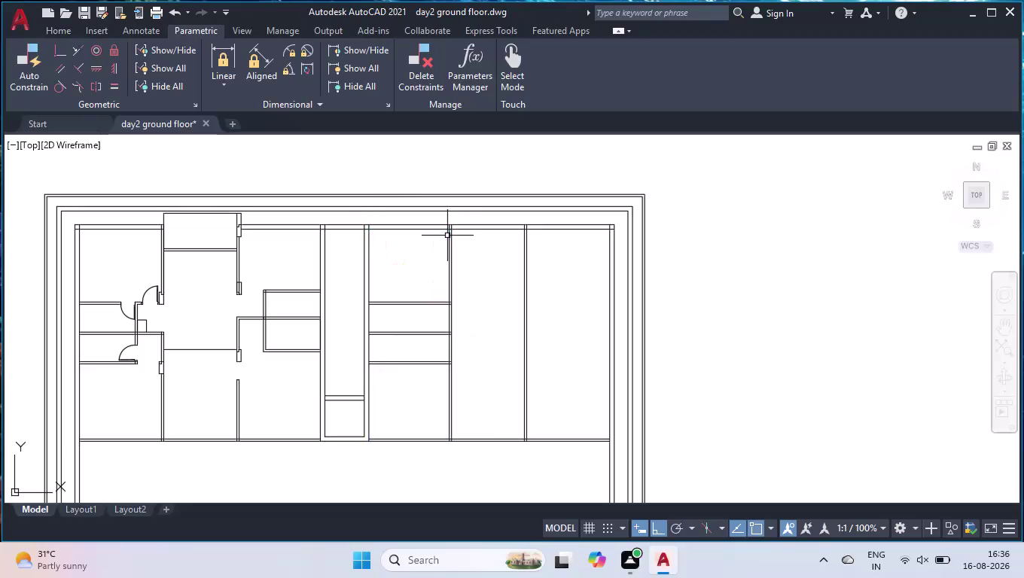
Measure the upper right block's width with a temporary DLI dimension, then delete it.
text(dli)
key(Return)
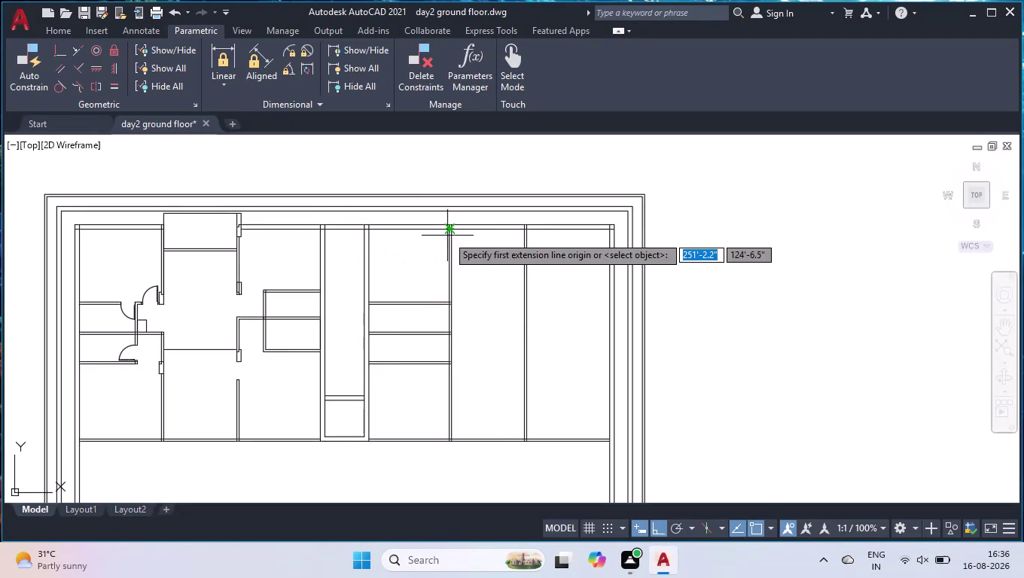
click(368, 228)
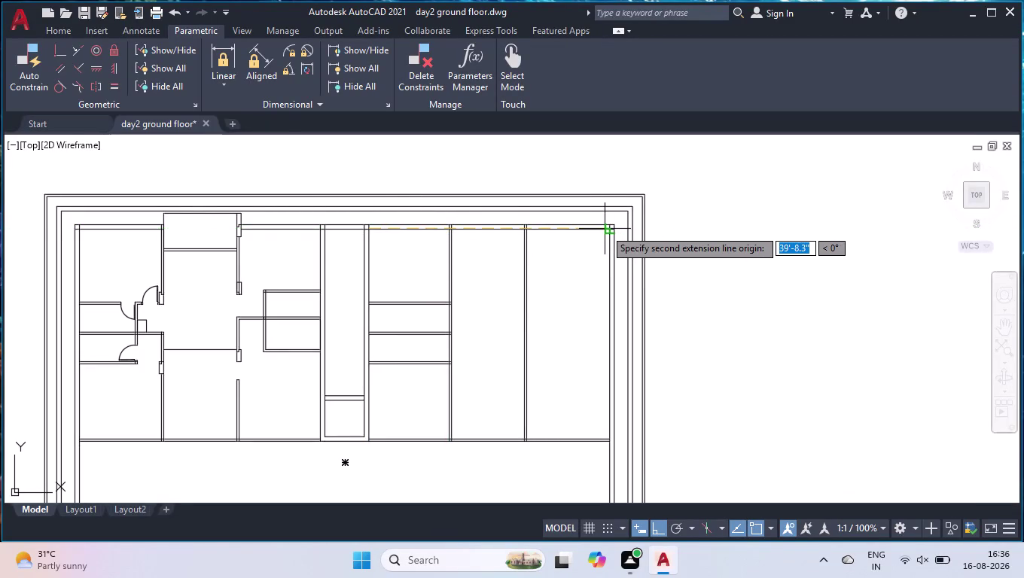
click(609, 230)
click(601, 246)
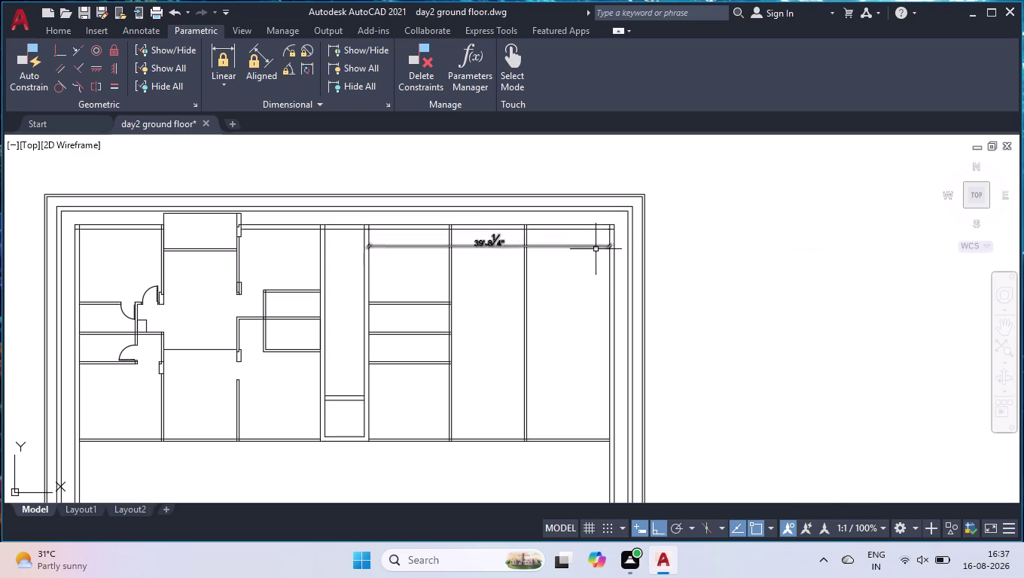
click(489, 244)
key(Delete)
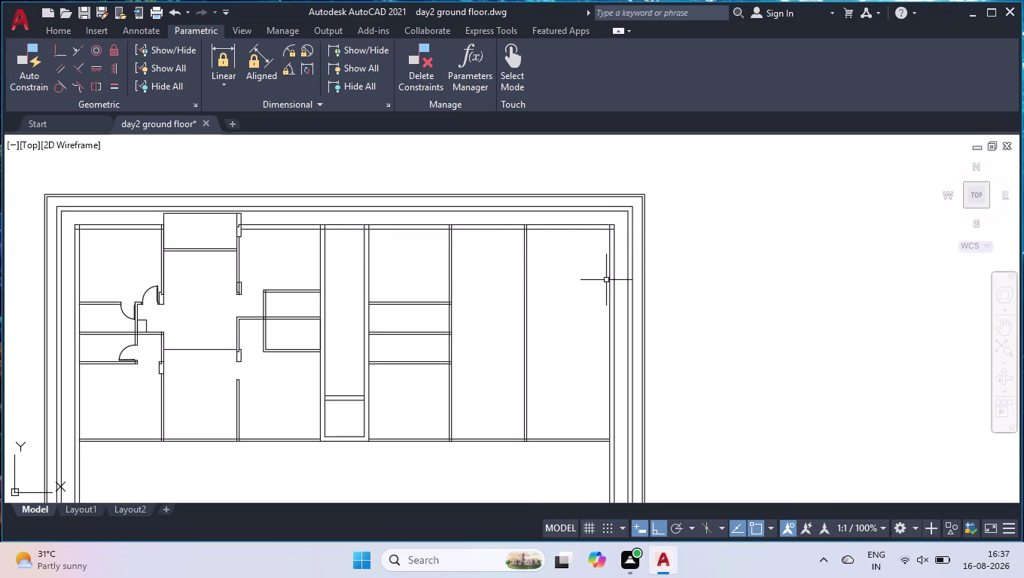
Window-select and erase the right block's old interior walls.
click(562, 276)
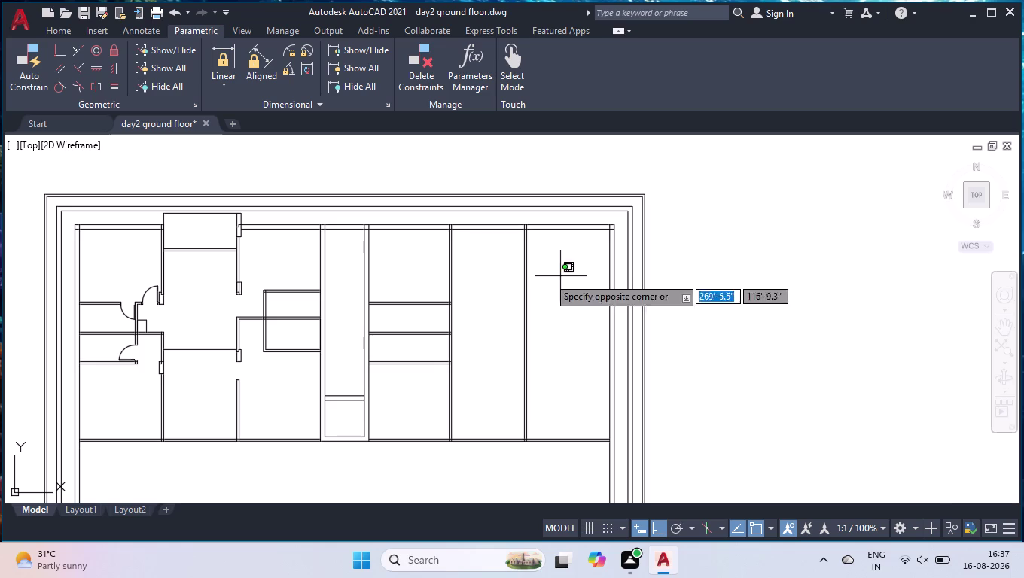
click(424, 283)
key(Delete)
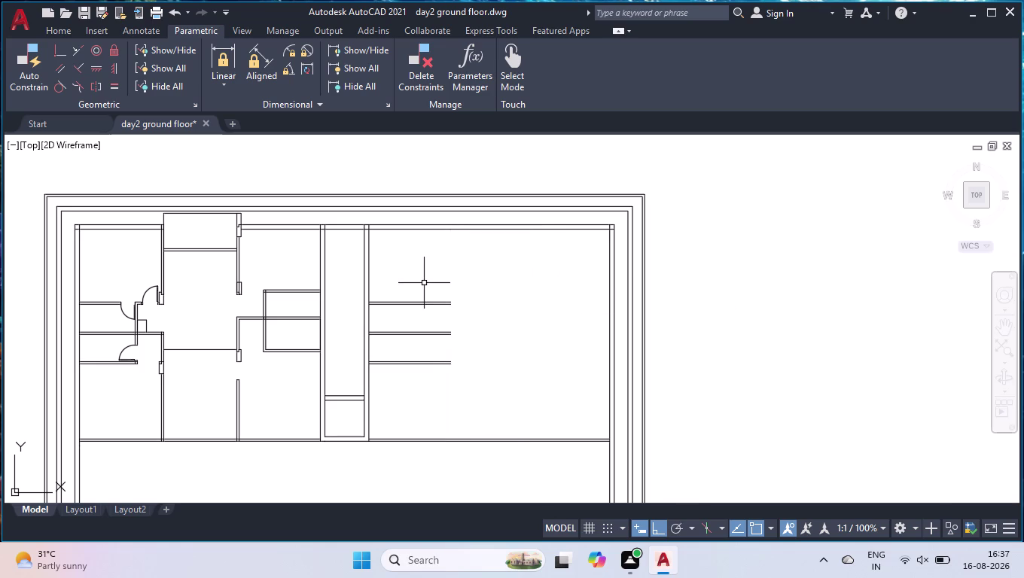
Offset the inner right wall 13'-7.5" inward, then offset that line 4.5" for wall thickness.
text(off)
key(Return)
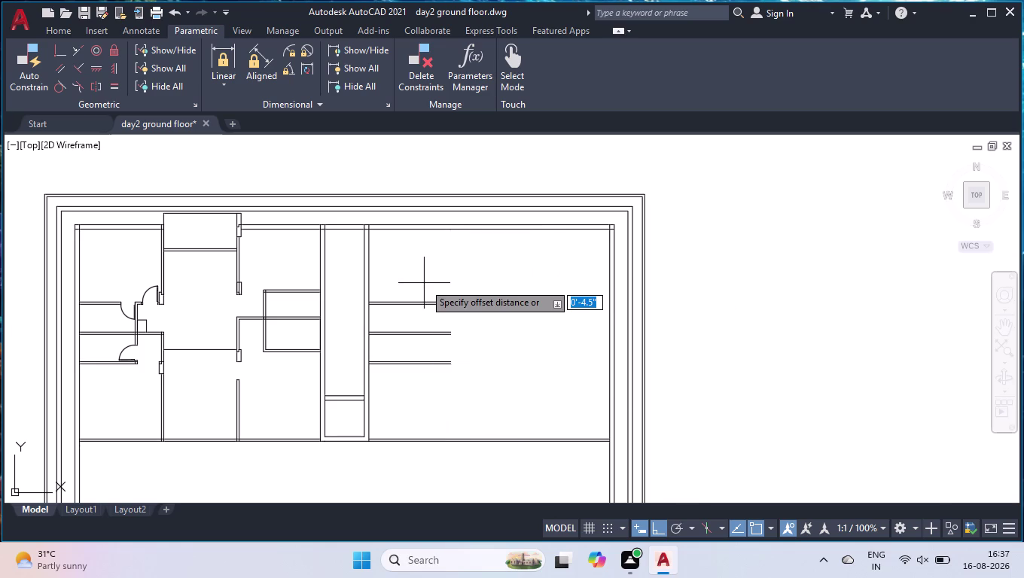
text(13)
key(apostrophe)
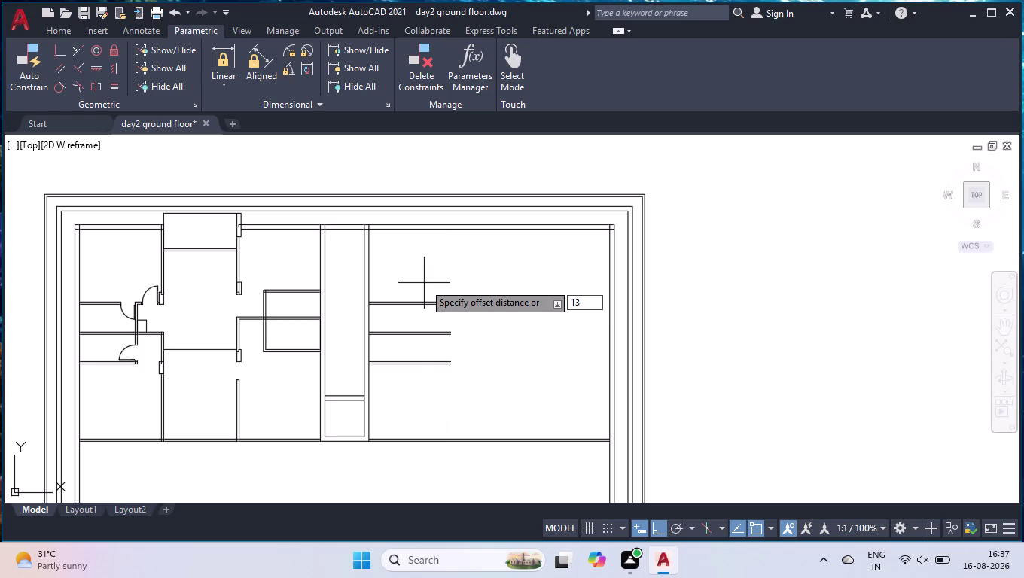
text(7.5)
text(")
key(Return)
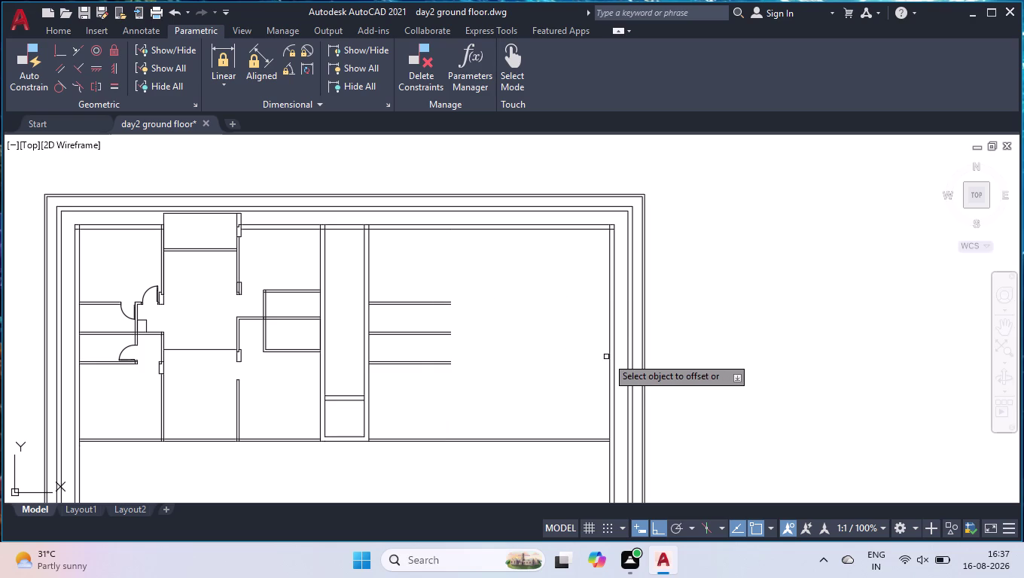
click(609, 357)
click(536, 352)
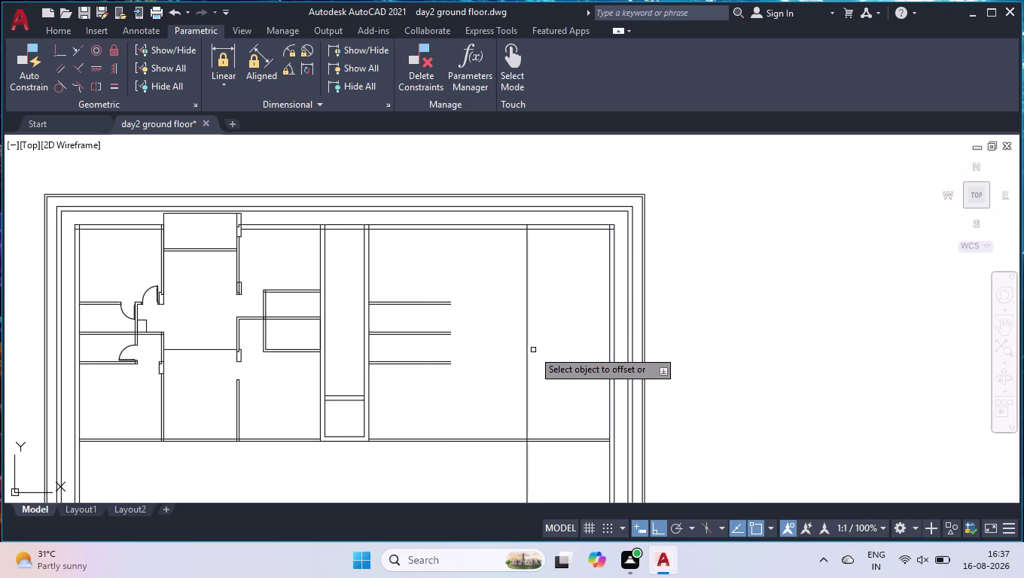
click(528, 345)
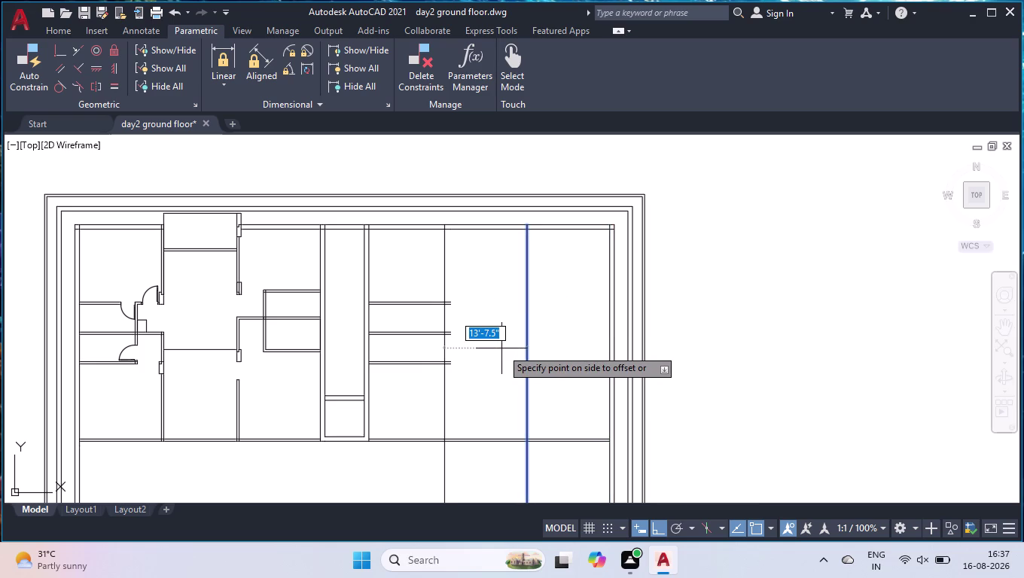
text(4.5")
key(Return)
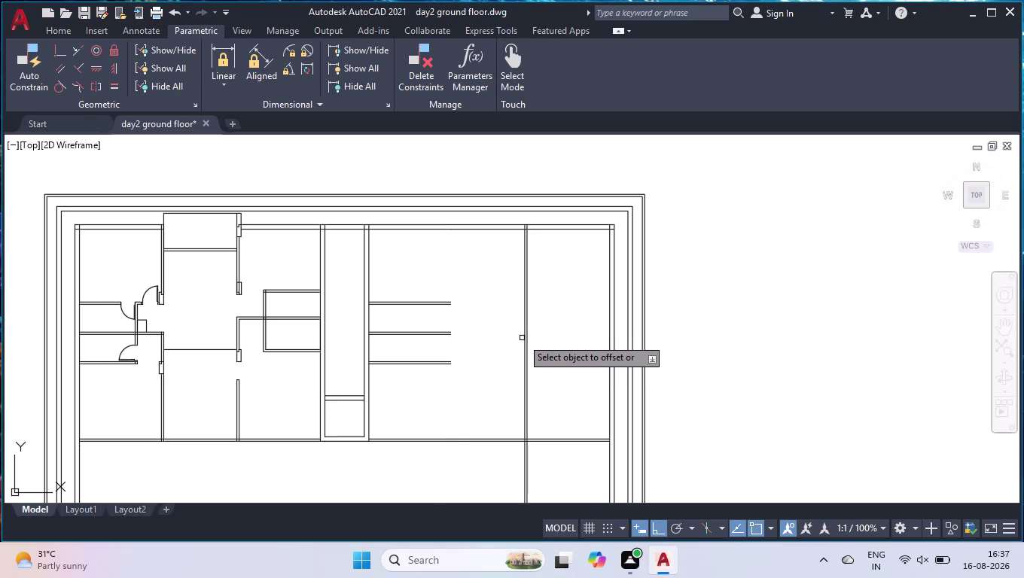
Offset the new wall line a further 12' to the left.
scroll(up, 3)
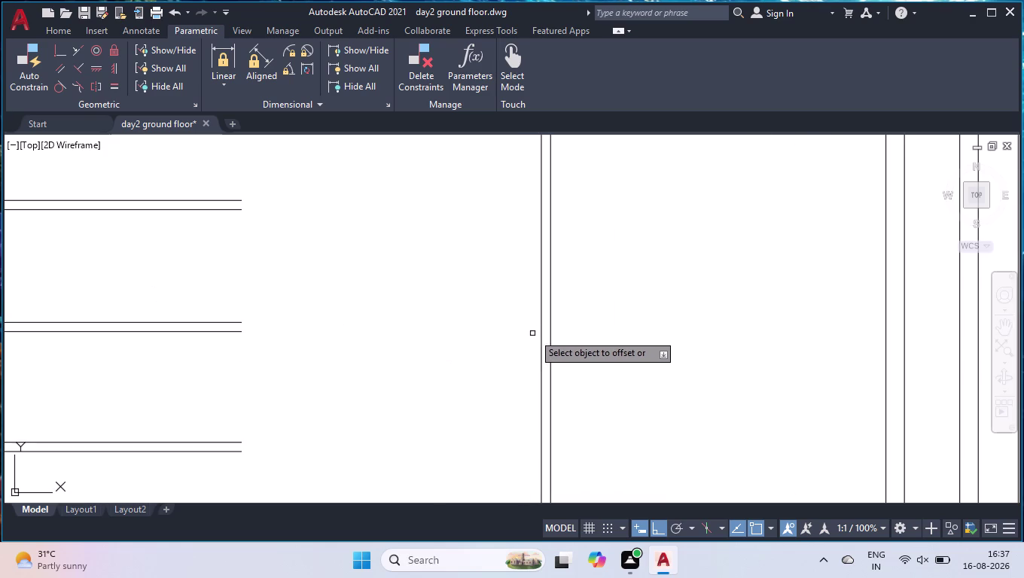
click(540, 331)
text(12)
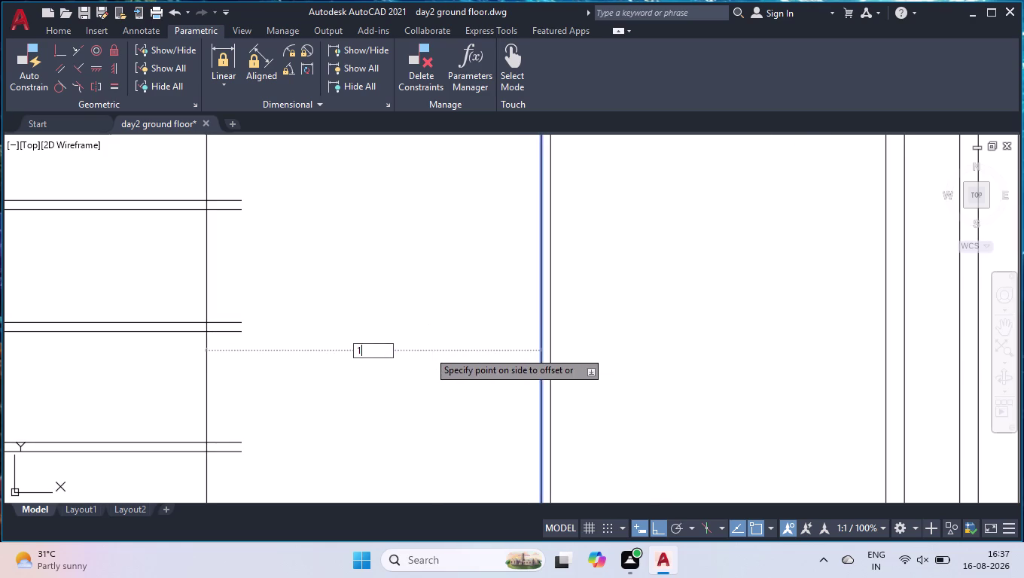
text(')
key(Return)
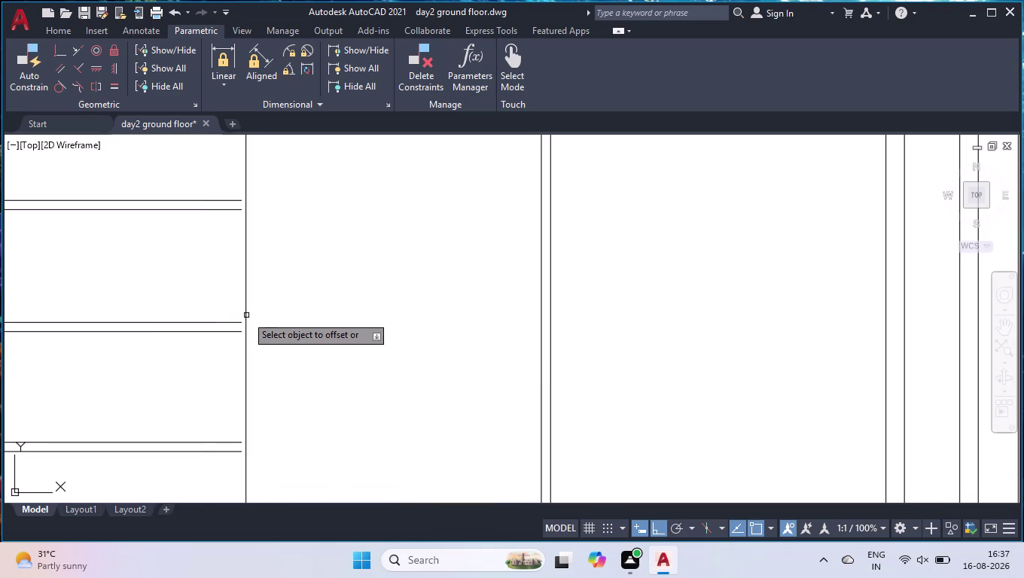
scroll(up, 3)
key(space)
scroll(up, 3)
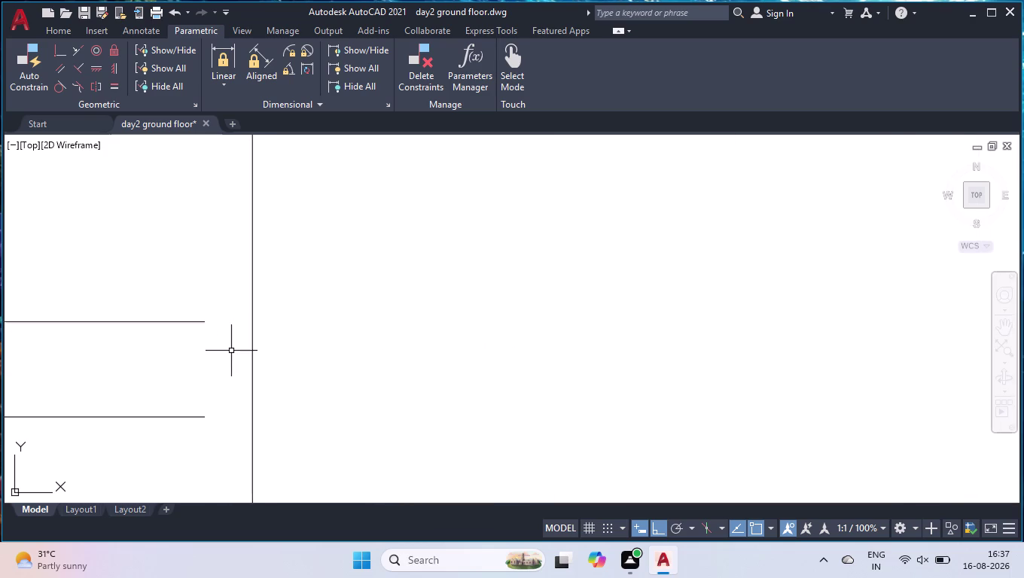
scroll(up, 3)
Check the gap between the new and existing wall lines with DLI.
text(dli)
key(Return)
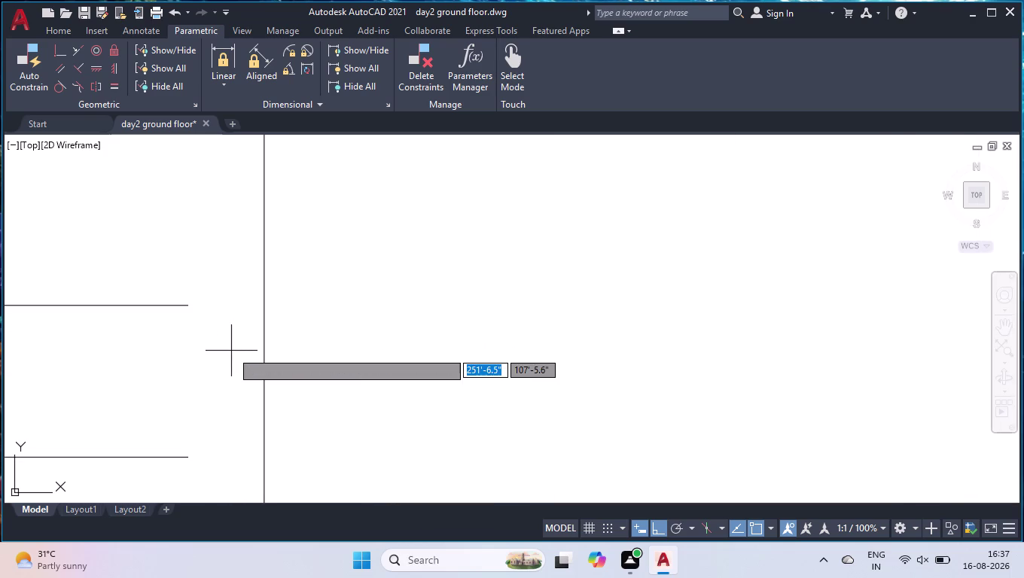
click(186, 305)
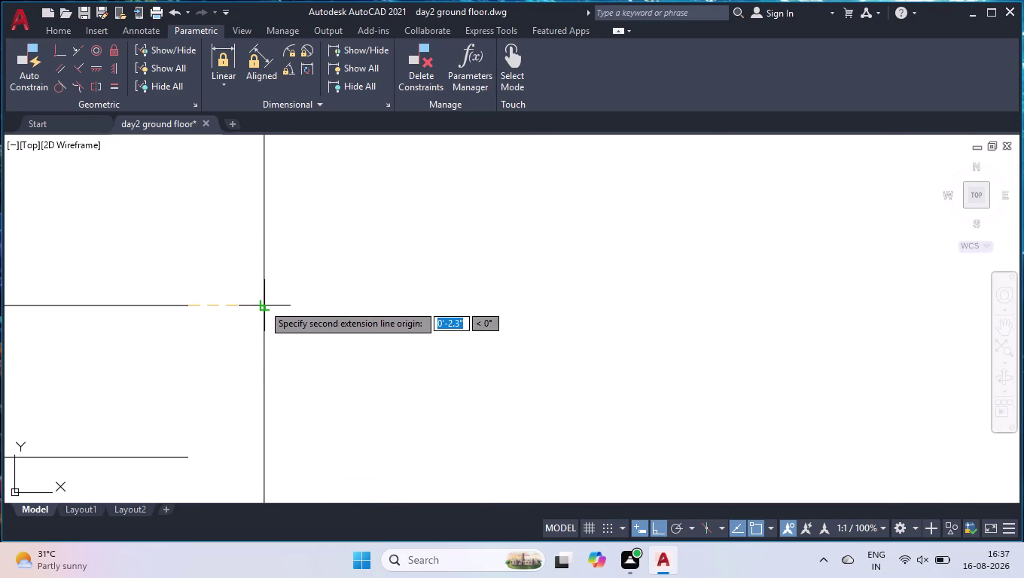
click(265, 305)
scroll(down, 3)
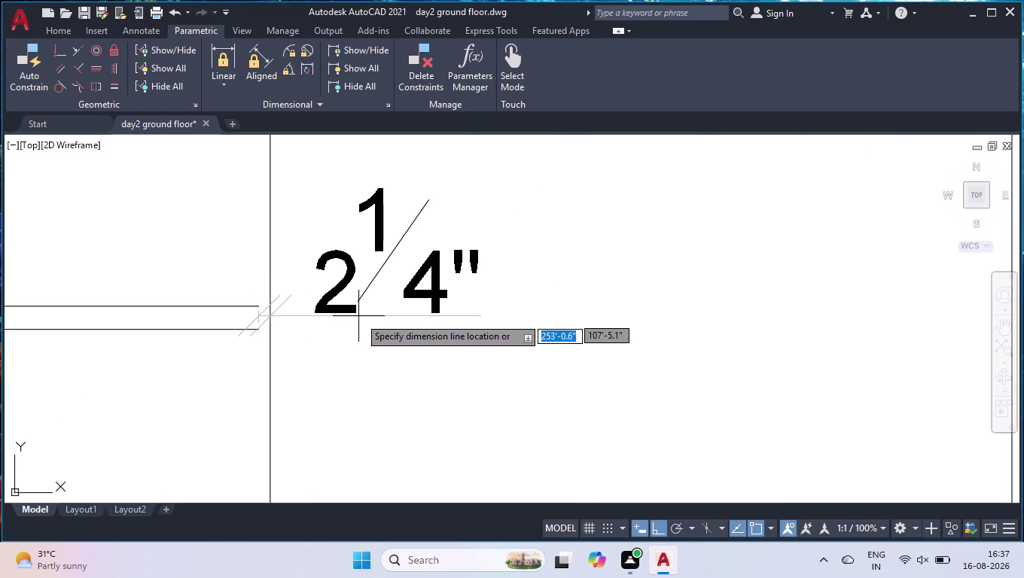
key(space)
scroll(down, 3)
scroll(down, 3)
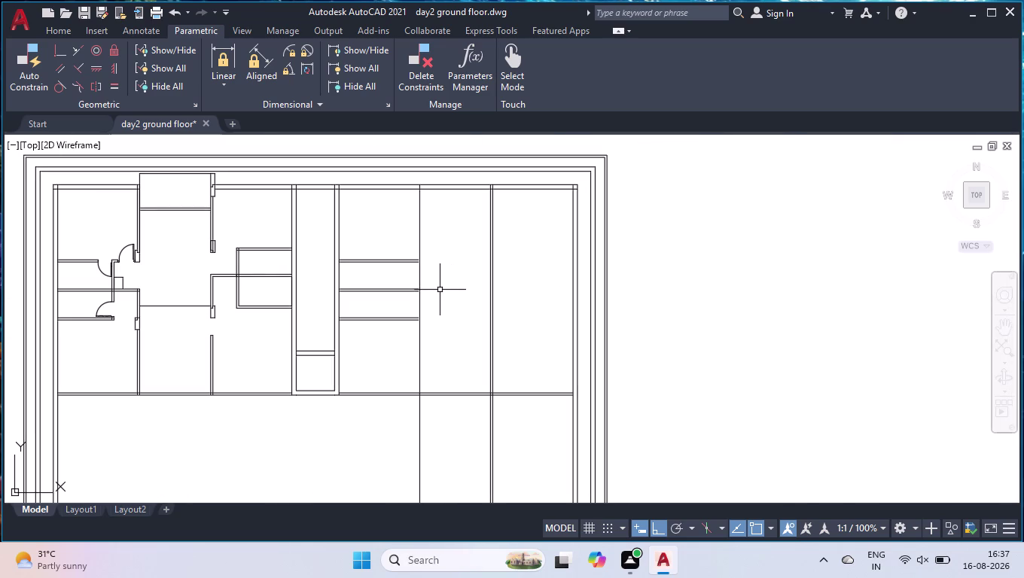
Offset a wall line by 4.5" to give the new wall its thickness.
scroll(up, 3)
text(of)
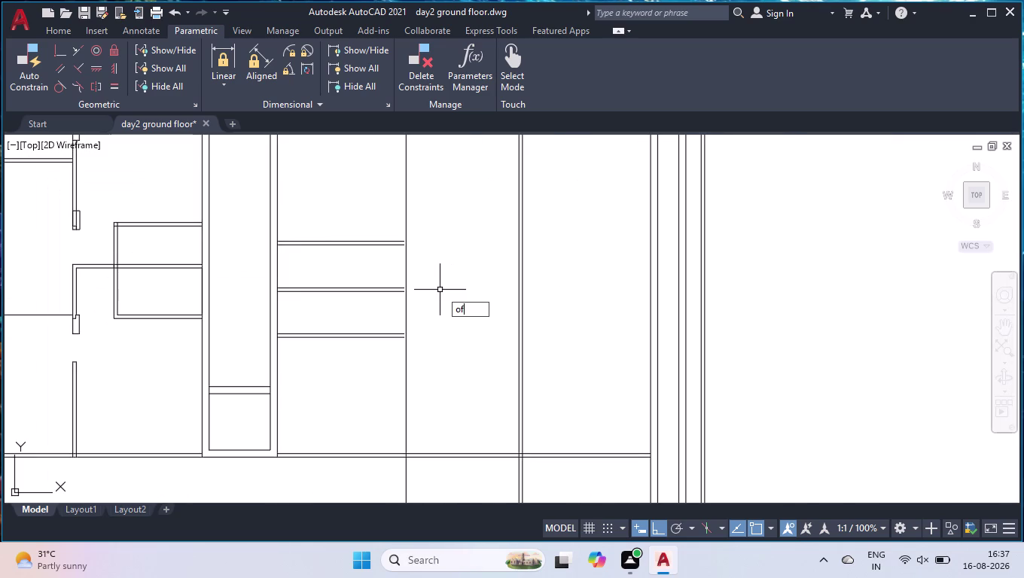
text(f)
key(Return)
text(4.5)
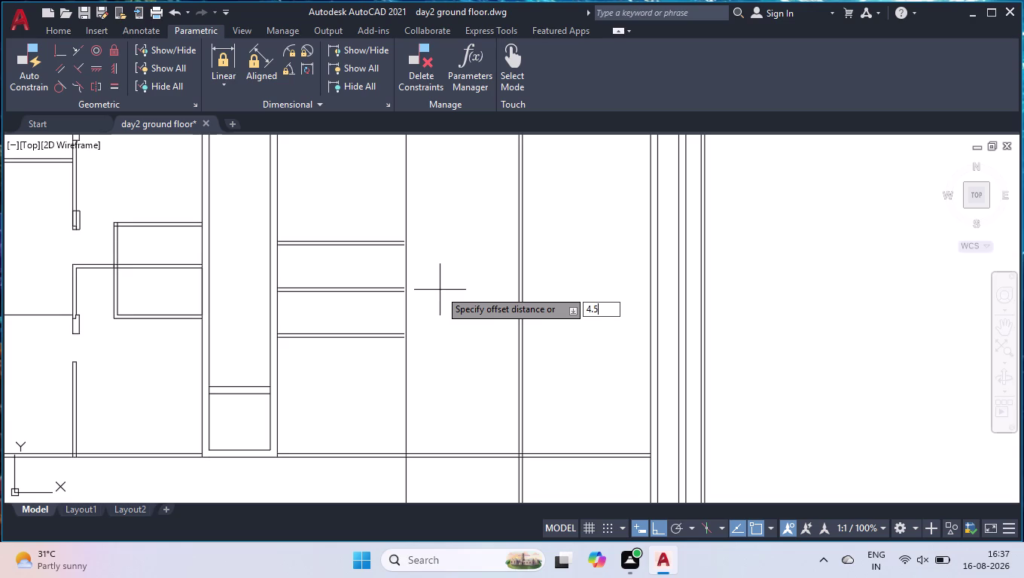
text(")
key(Return)
click(405, 272)
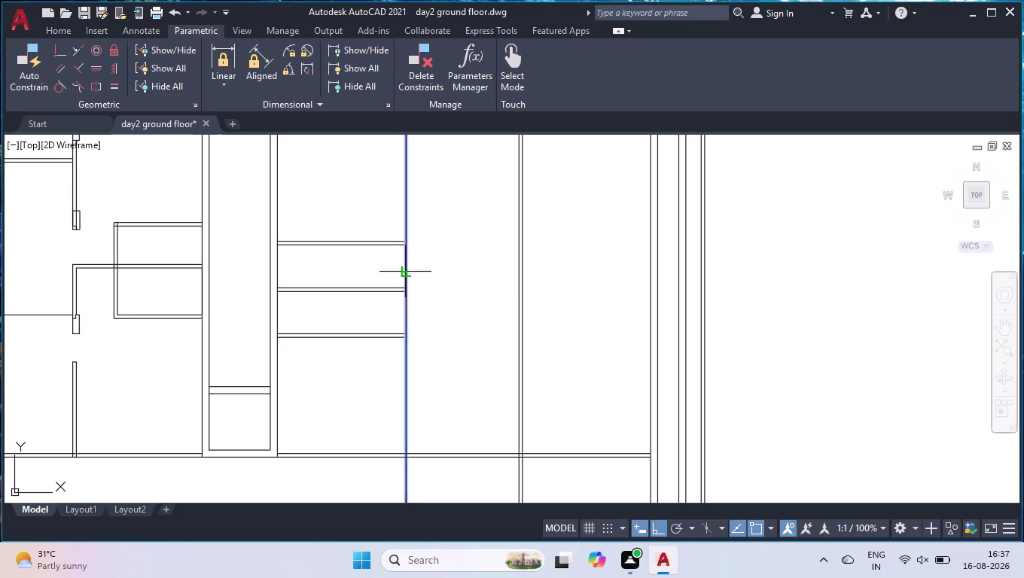
click(376, 276)
key(space)
Fence-trim the vertical wall lines running through the large lower hall.
scroll(up, 3)
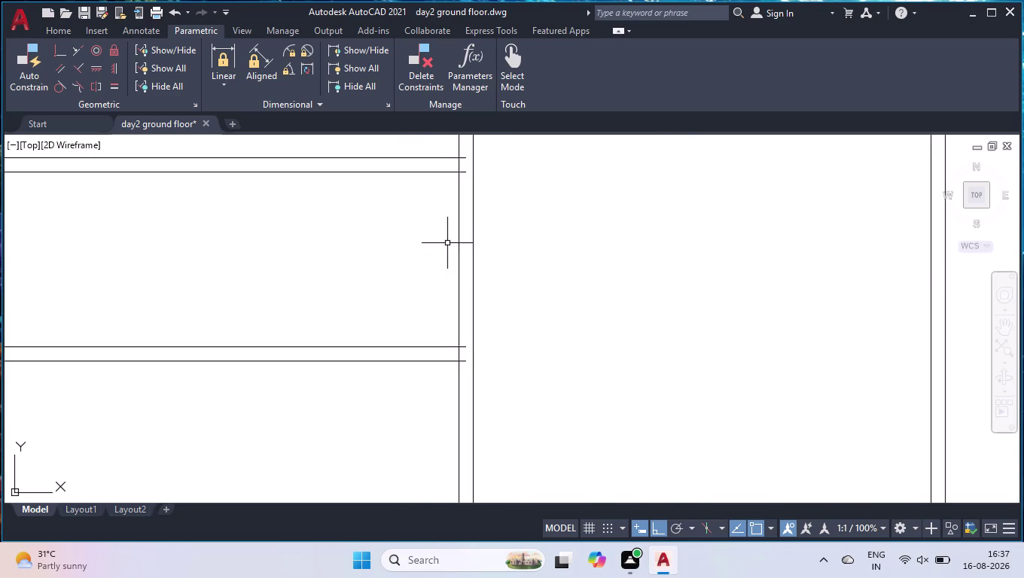
text(tr)
key(Return)
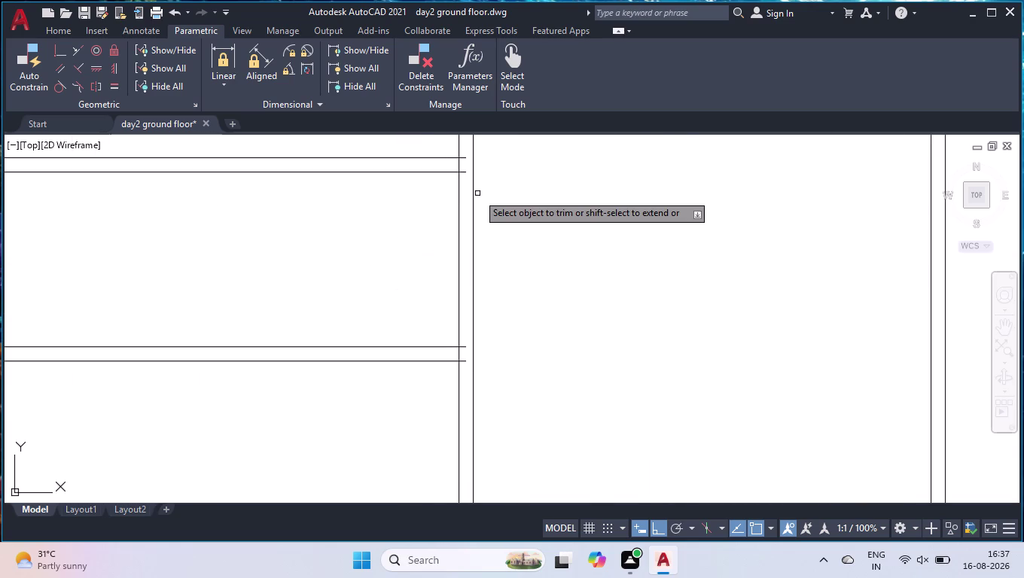
scroll(up, 3)
click(458, 150)
scroll(down, 3)
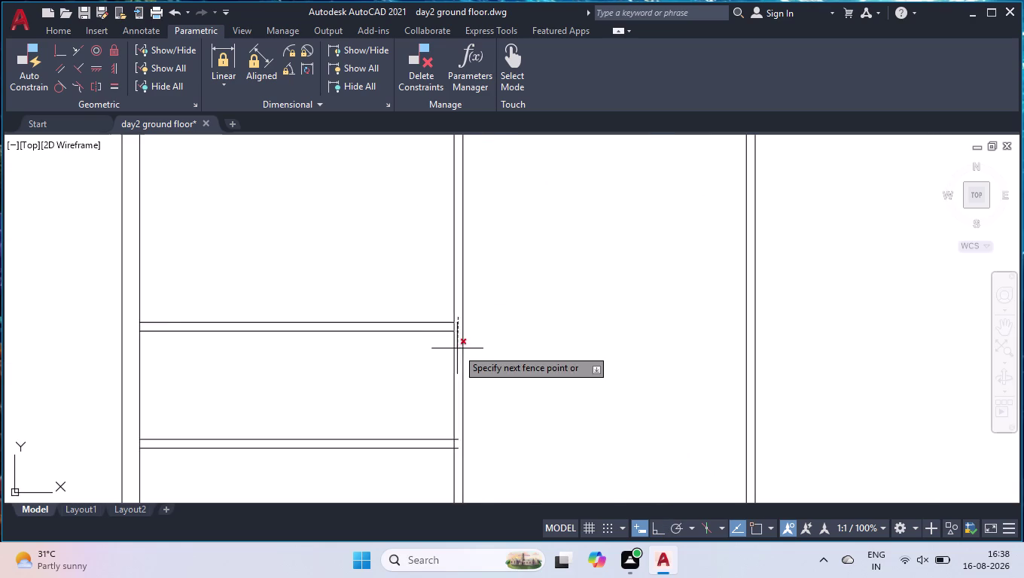
scroll(down, 3)
scroll(up, 3)
scroll(down, 3)
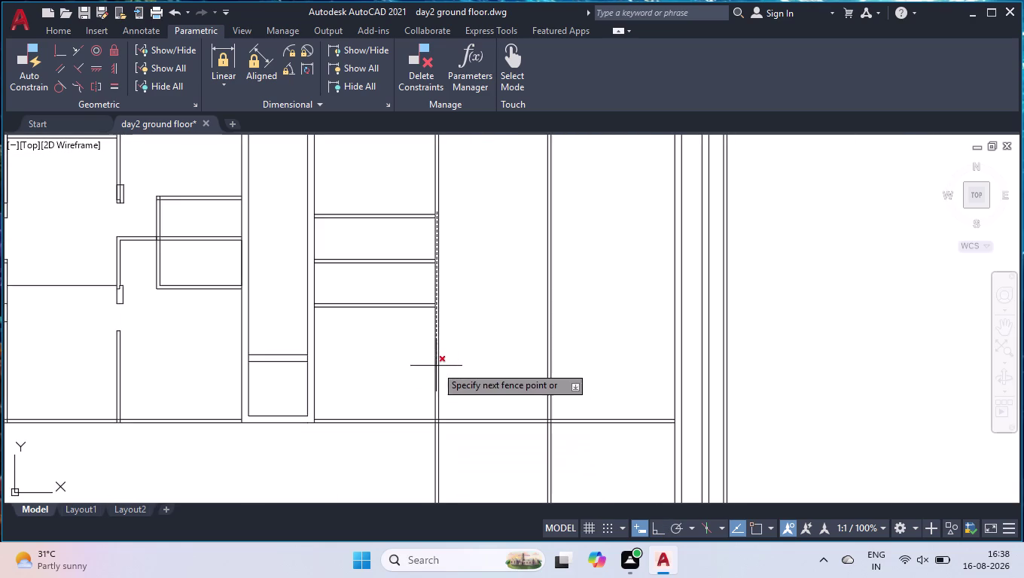
scroll(up, 3)
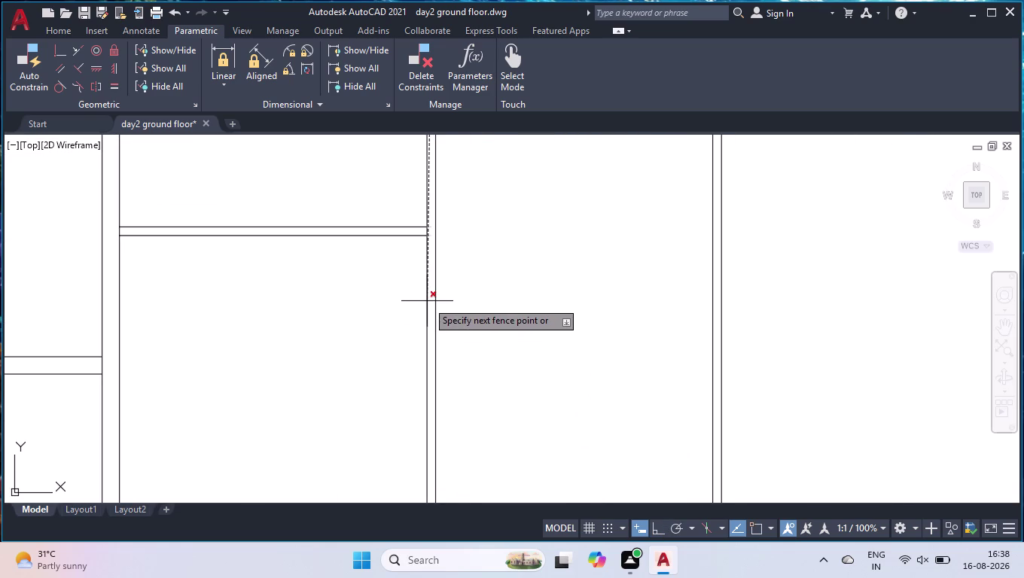
scroll(down, 3)
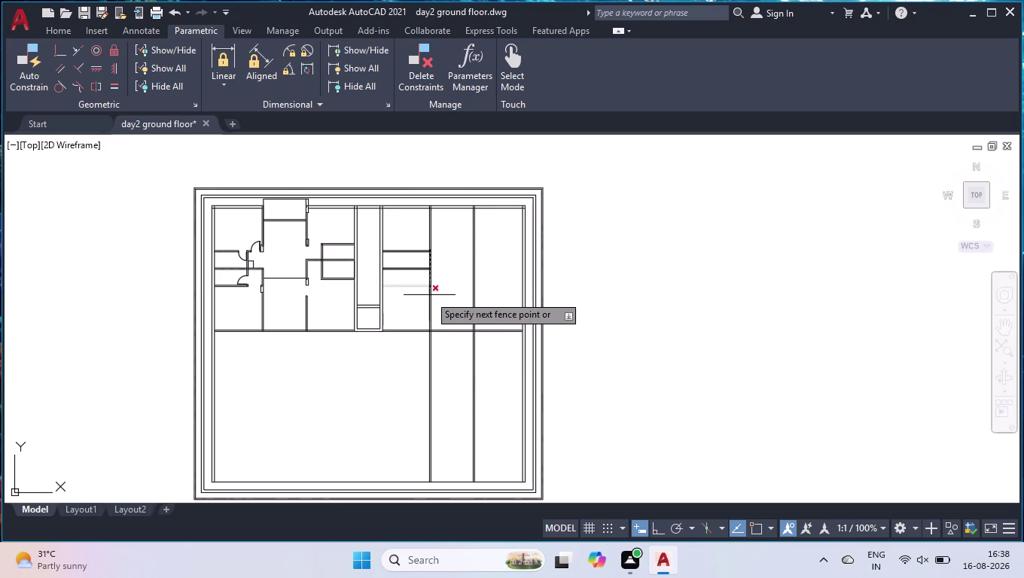
scroll(up, 3)
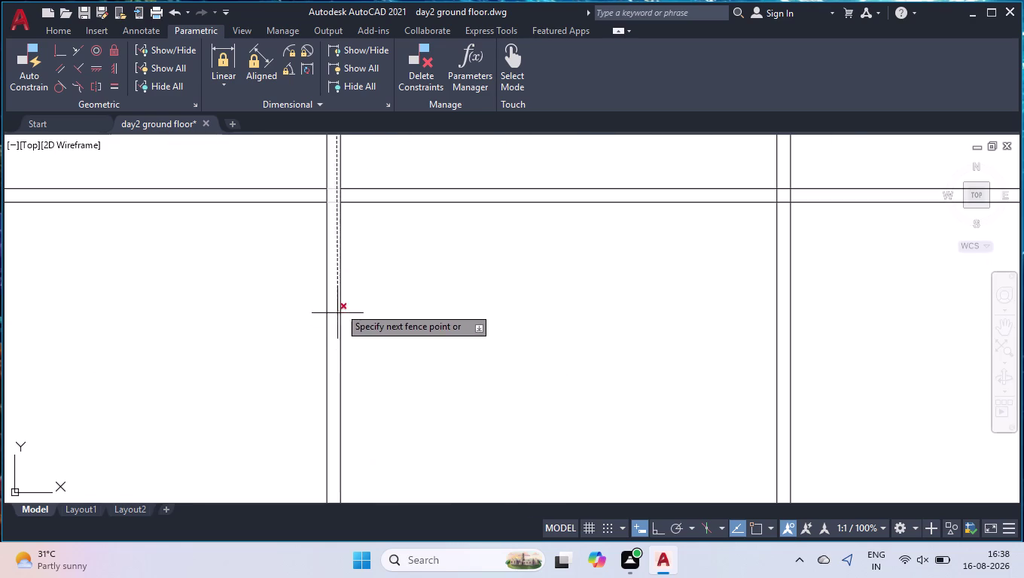
click(335, 179)
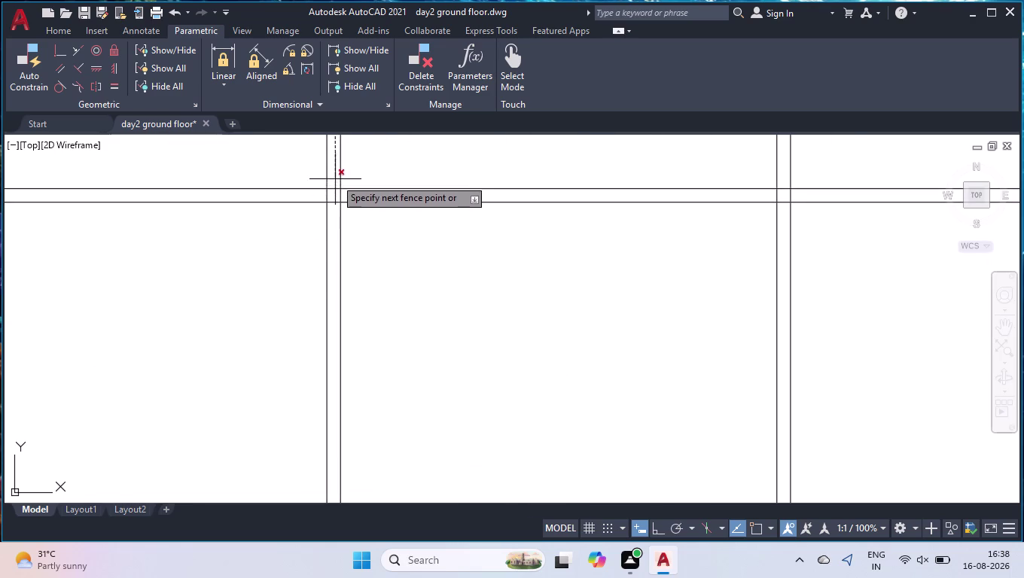
scroll(down, 3)
scroll(down, 3)
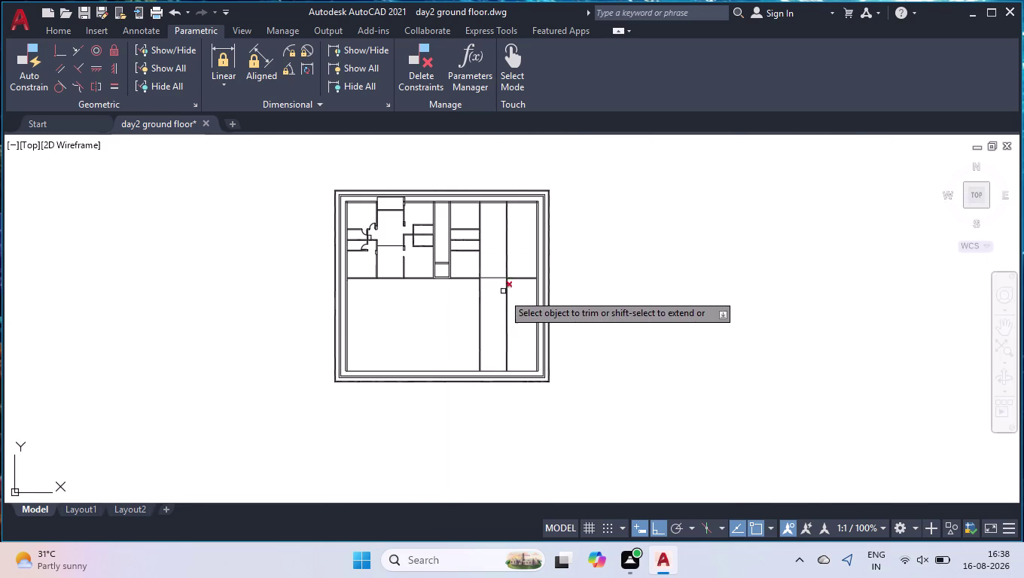
key(space)
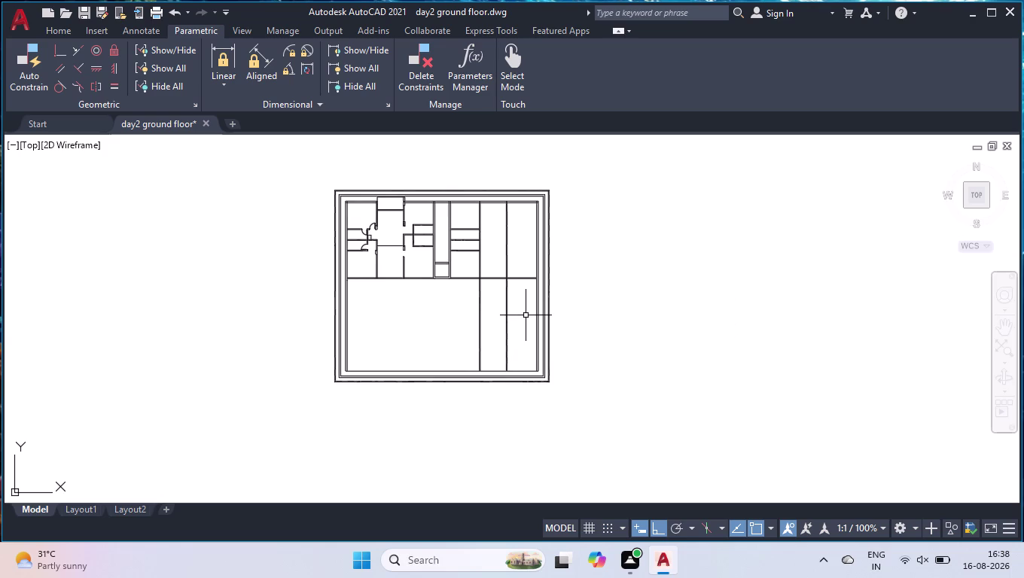
key(space)
click(522, 313)
click(446, 323)
key(space)
scroll(up, 3)
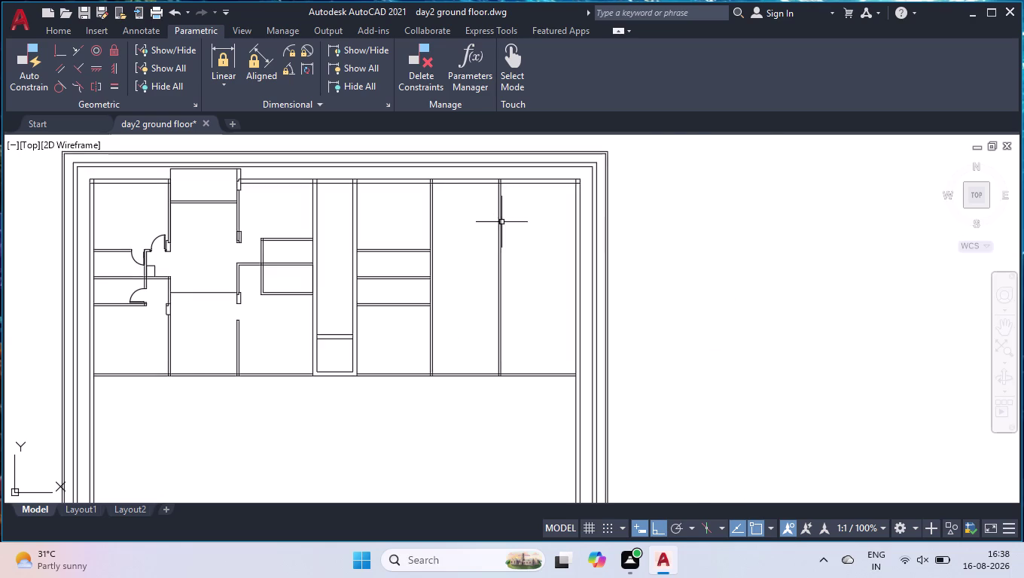
scroll(up, 3)
scroll(up, 3)
scroll(down, 3)
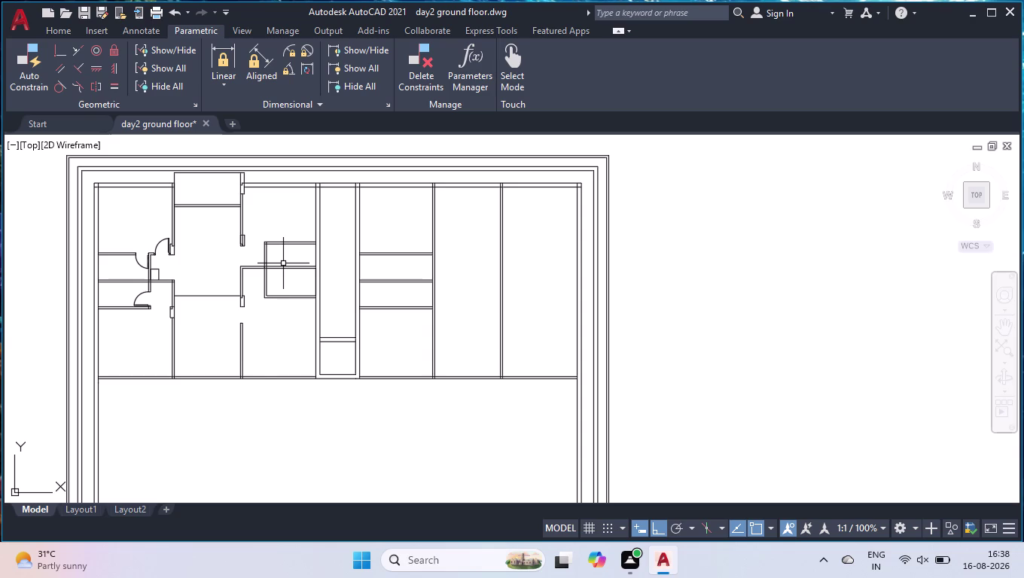
click(544, 252)
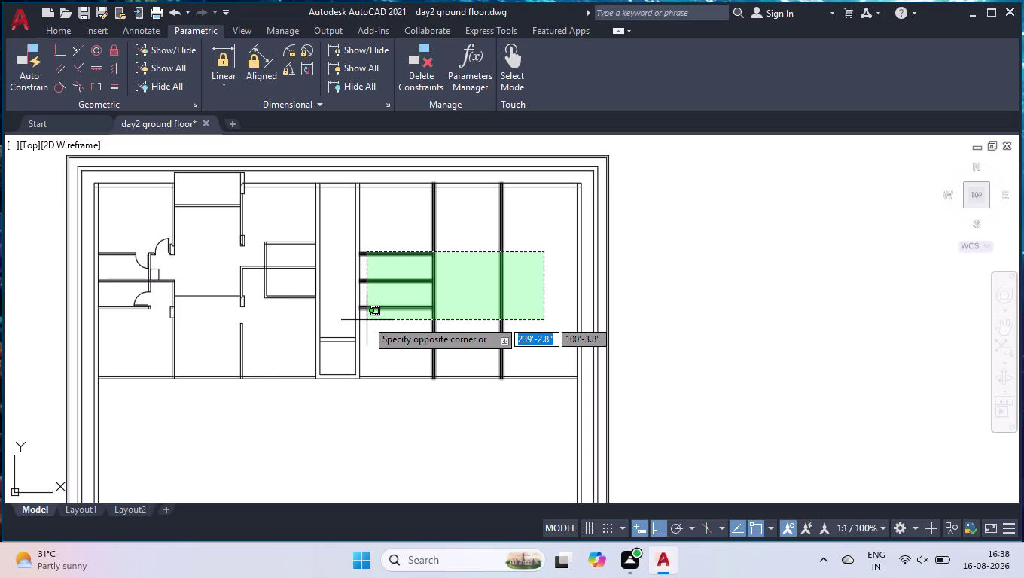
Erase the right block's partition walls and crossing-select the left block's interior walls and doors.
click(367, 320)
key(Delete)
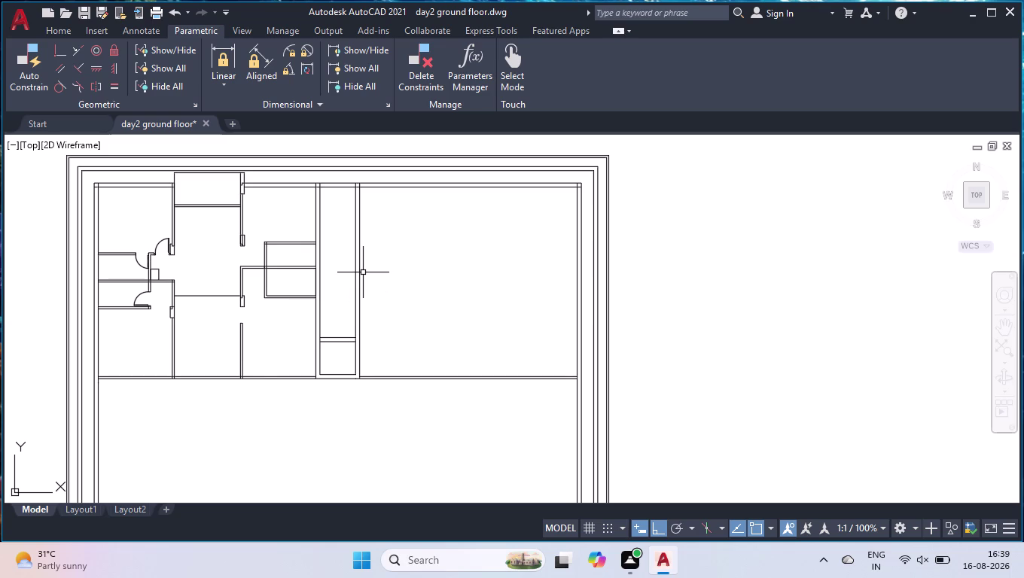
click(287, 226)
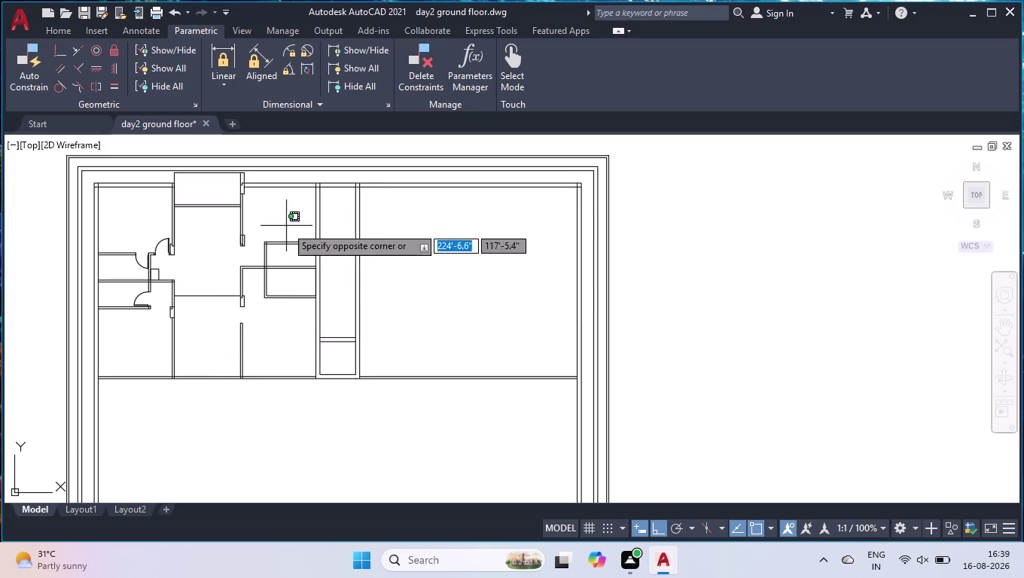
click(128, 342)
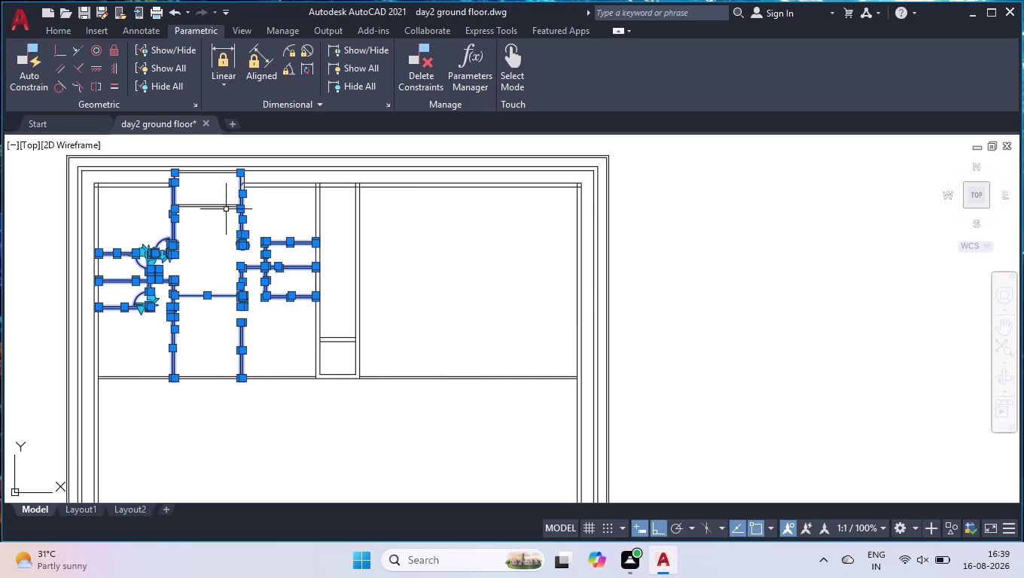
scroll(up, 3)
scroll(down, 3)
Add the top outer wall line, the wall jog lines and small wall pieces to the selection.
scroll(up, 3)
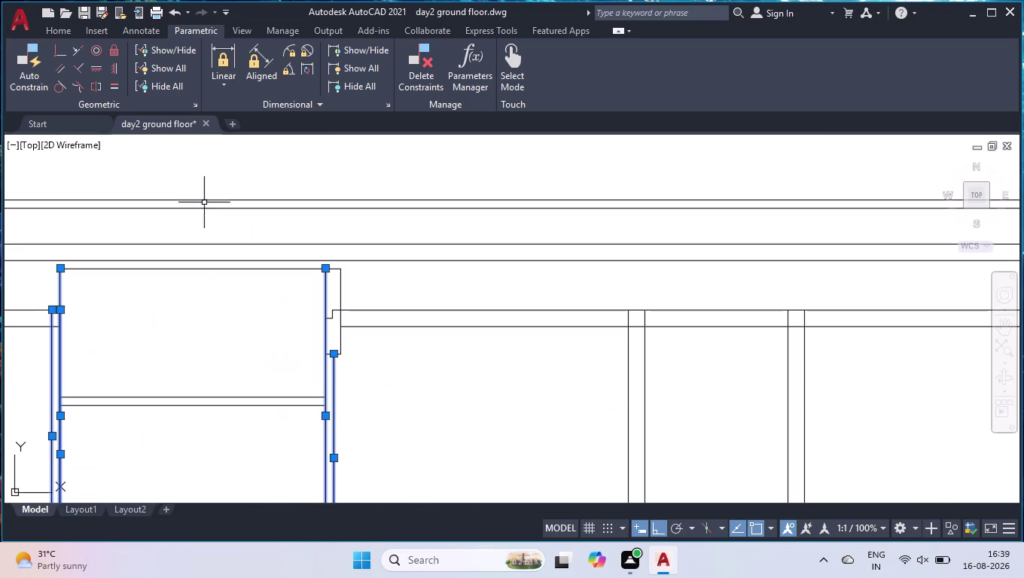
click(239, 252)
click(161, 438)
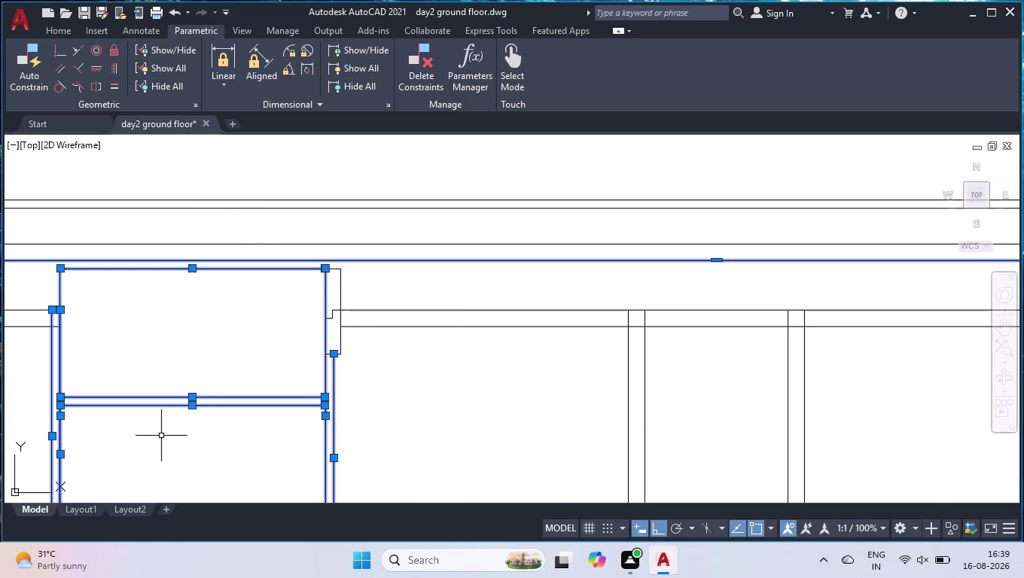
scroll(down, 3)
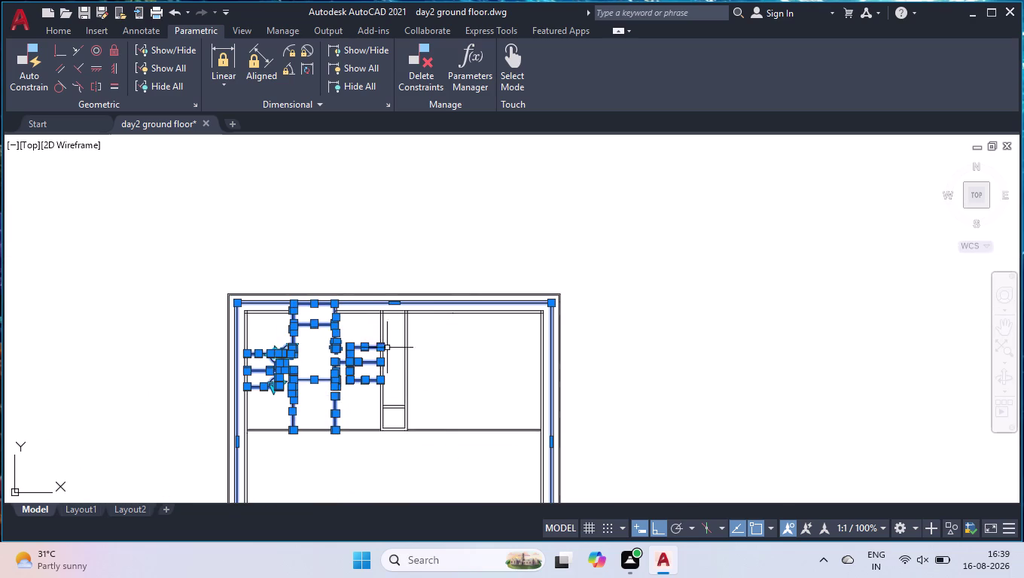
scroll(up, 3)
click(253, 302)
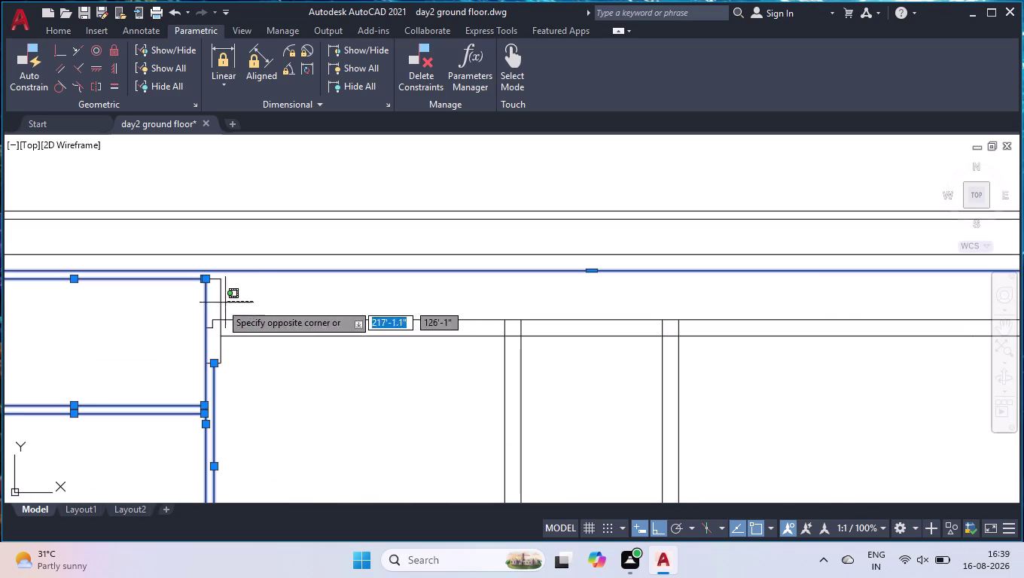
click(168, 314)
scroll(up, 3)
drag(228, 363, 209, 347)
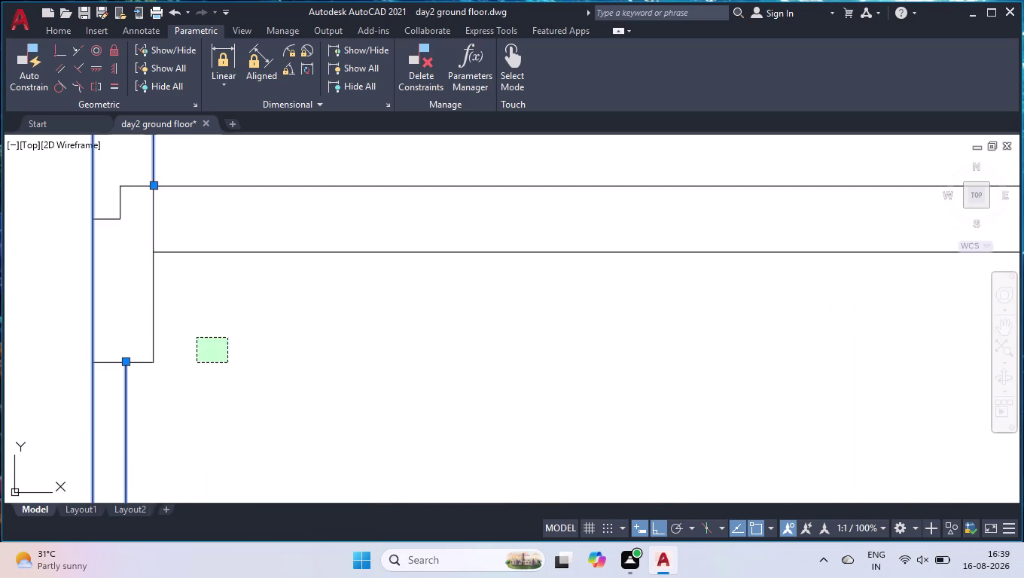
drag(210, 347, 197, 339)
click(65, 277)
scroll(down, 3)
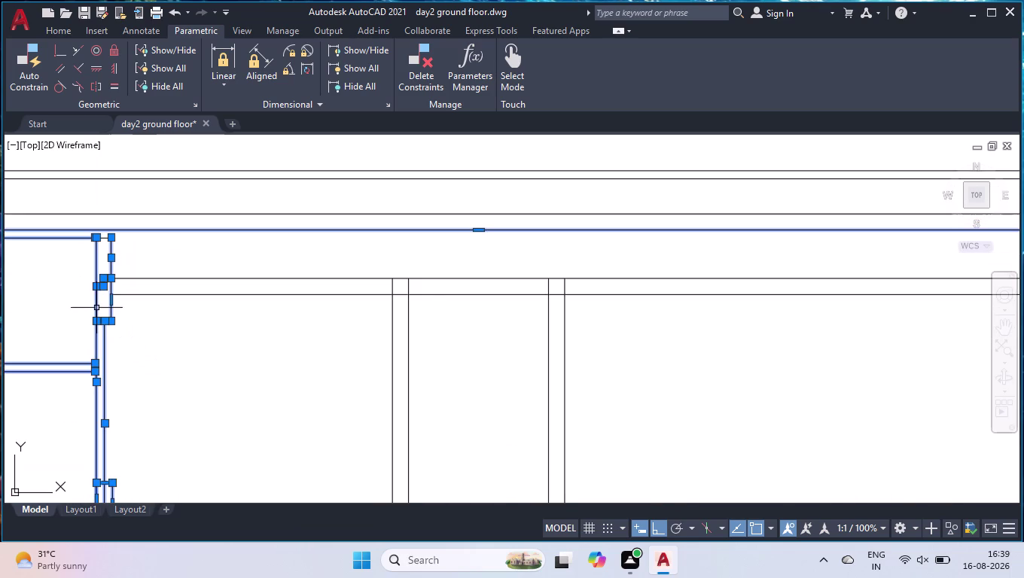
scroll(up, 3)
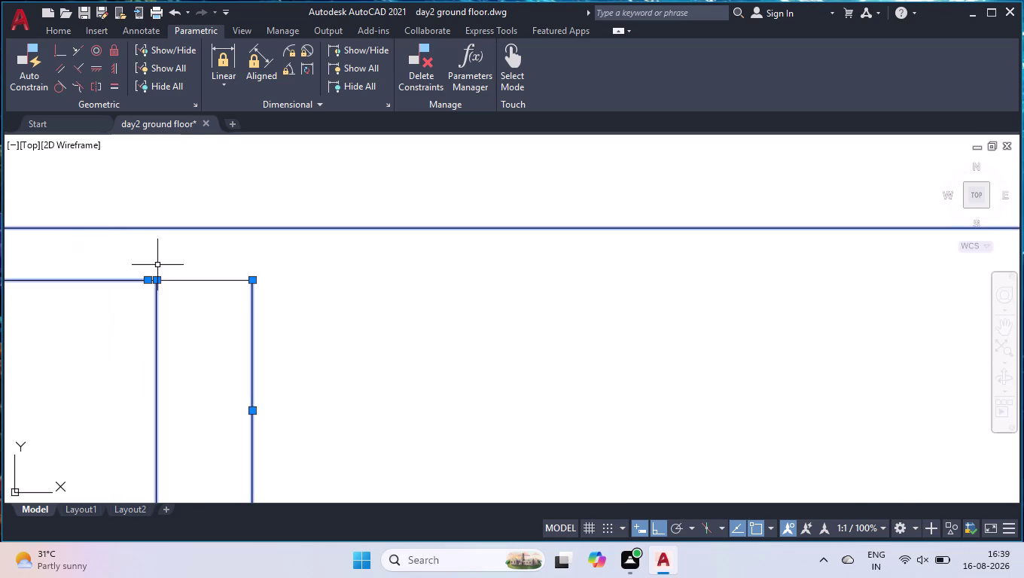
Add the short top wall segment and the left room's outer wall lines to the selection.
click(204, 266)
click(184, 333)
scroll(down, 3)
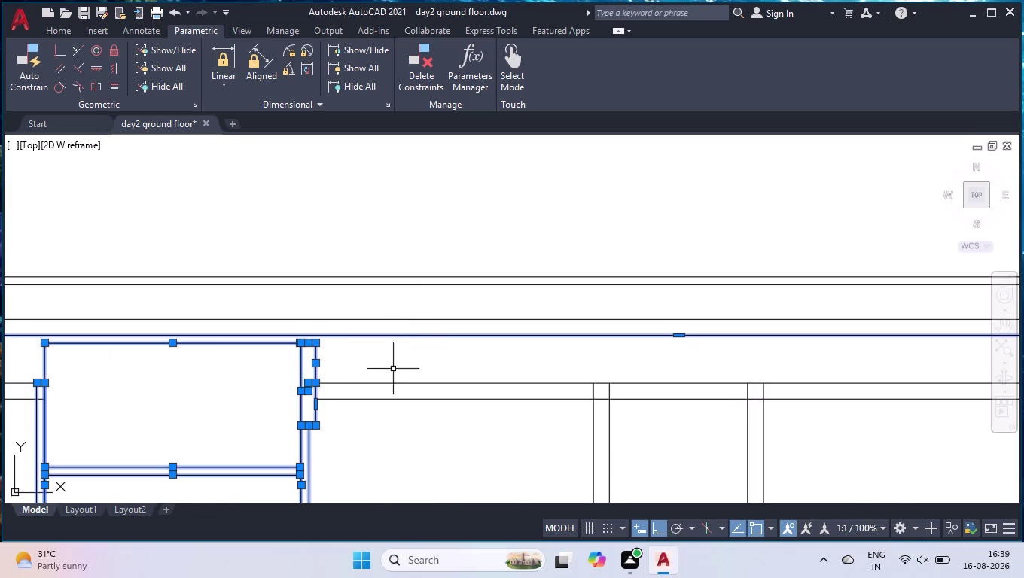
scroll(down, 3)
scroll(up, 3)
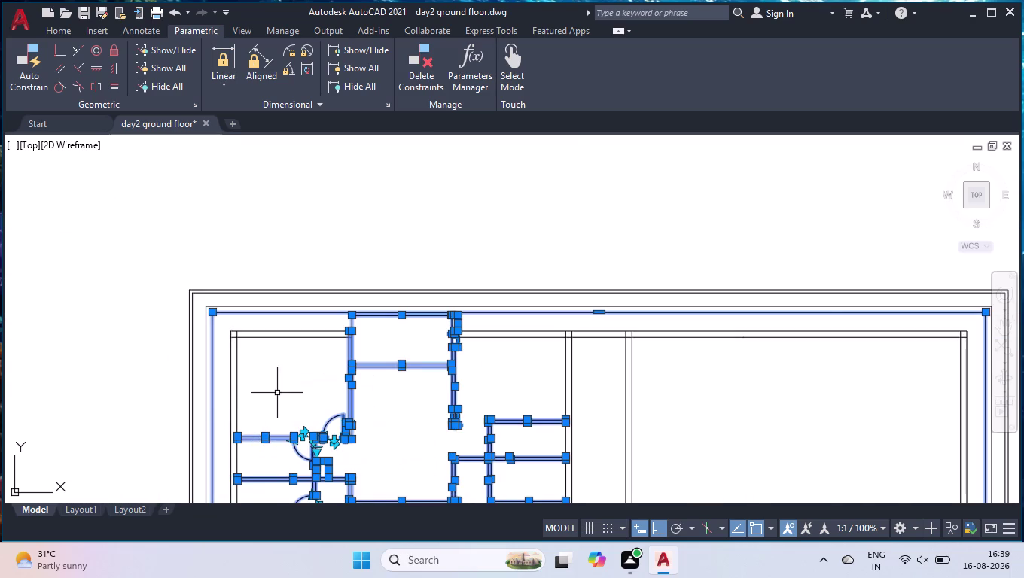
scroll(up, 3)
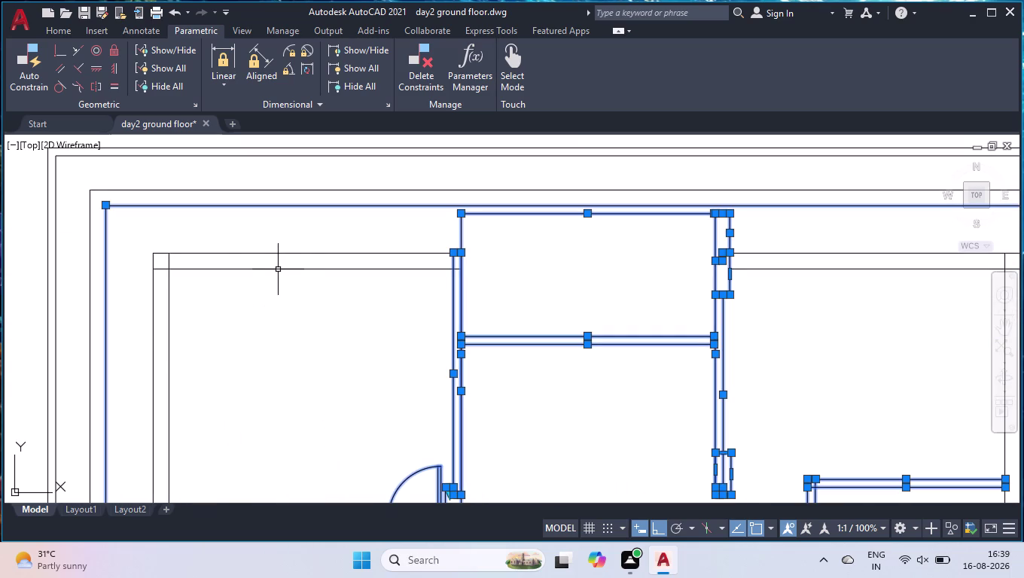
click(278, 268)
click(169, 333)
scroll(down, 3)
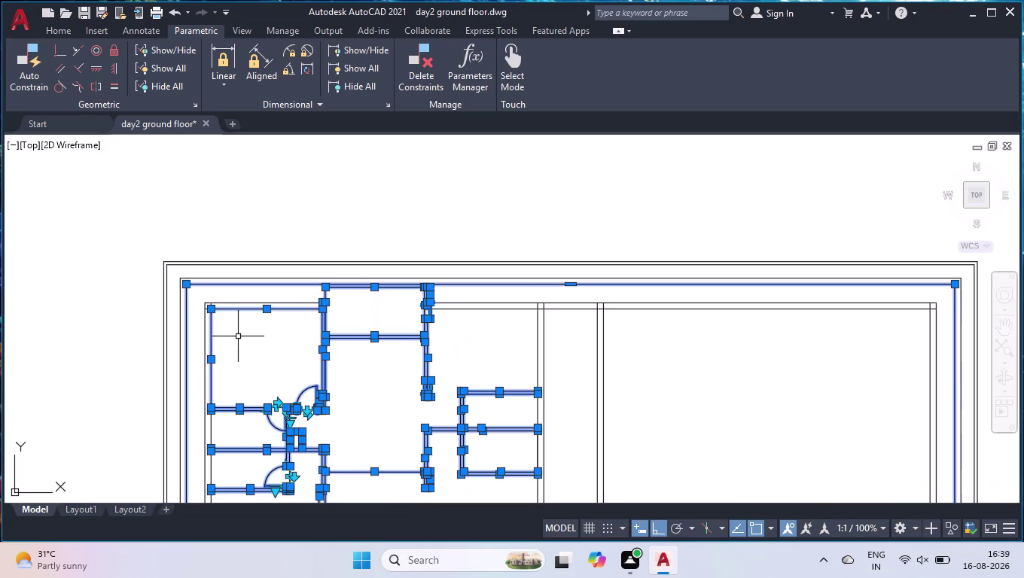
scroll(down, 3)
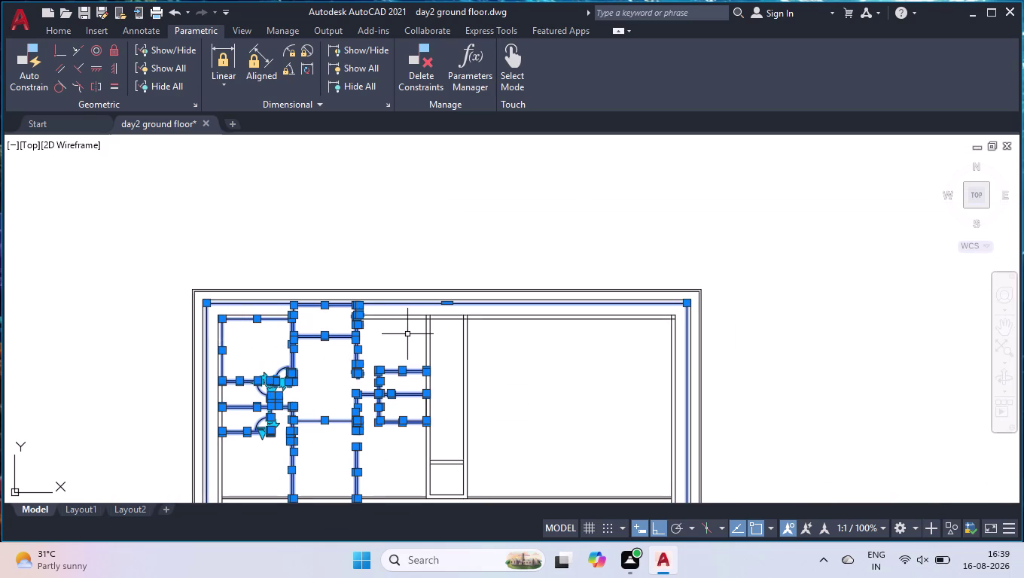
scroll(up, 3)
scroll(down, 3)
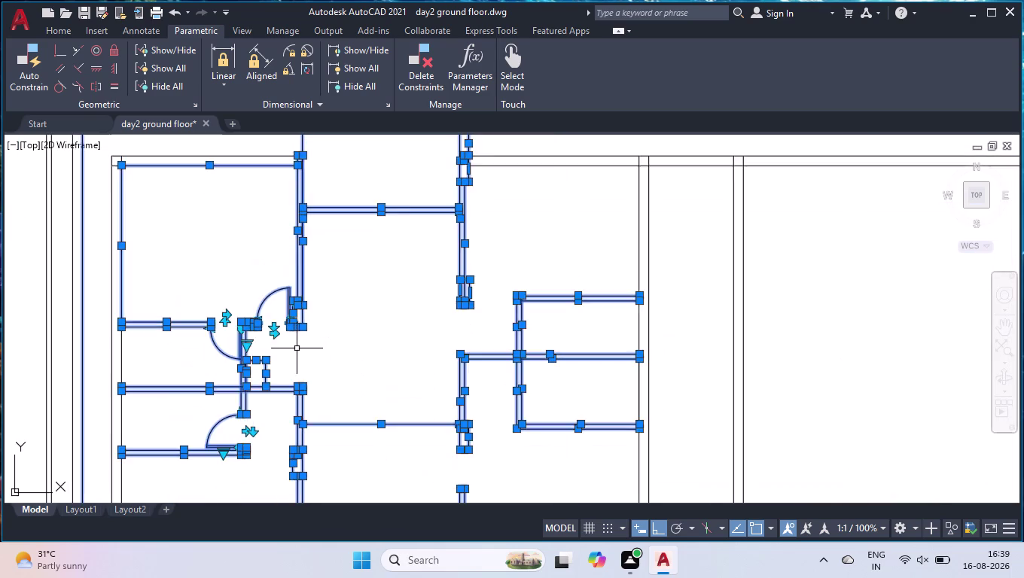
scroll(down, 3)
Copy the left room layout from its wall corner rightward into the right upper block.
text(co)
key(Return)
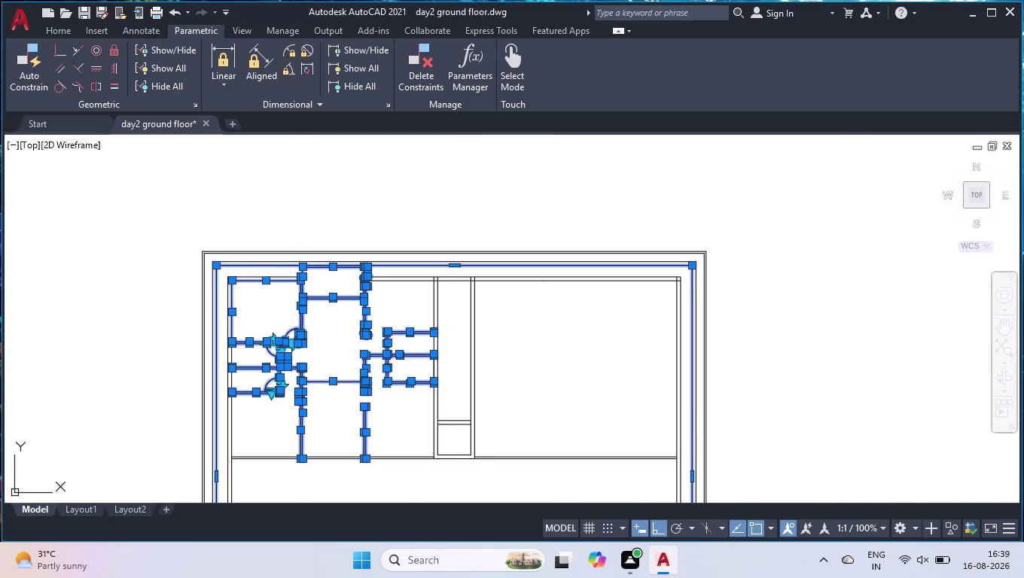
scroll(up, 3)
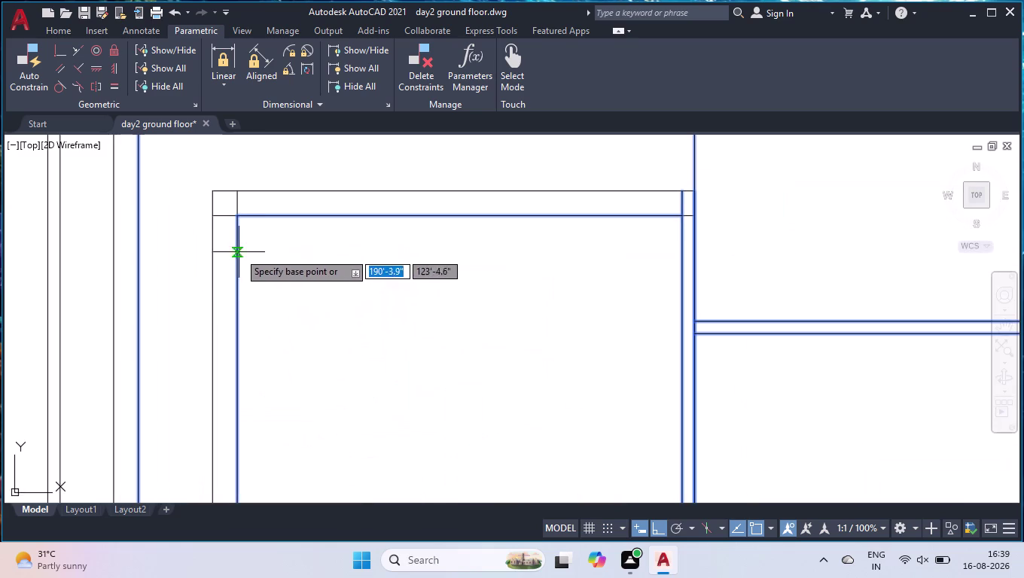
click(240, 216)
scroll(down, 3)
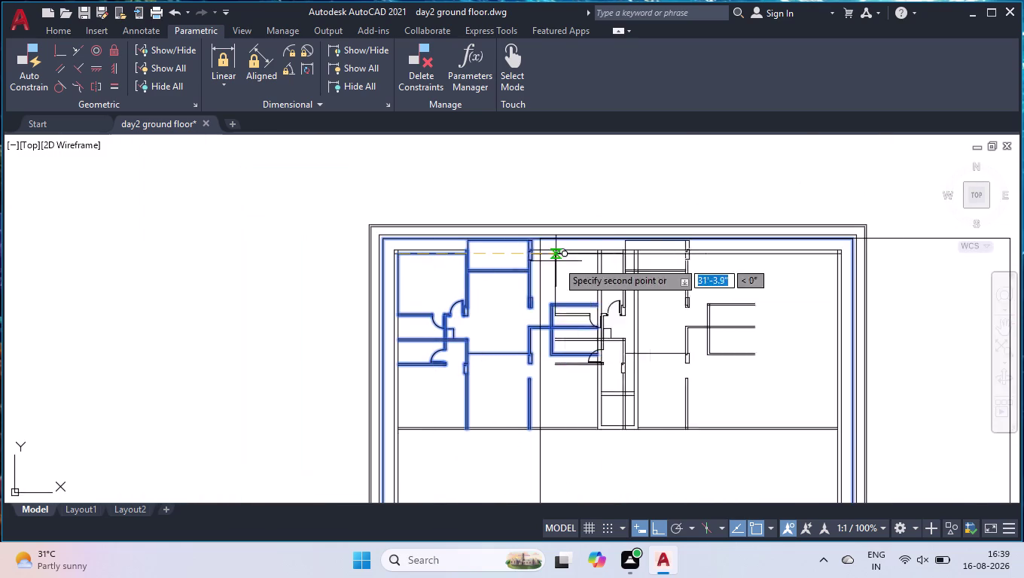
scroll(up, 3)
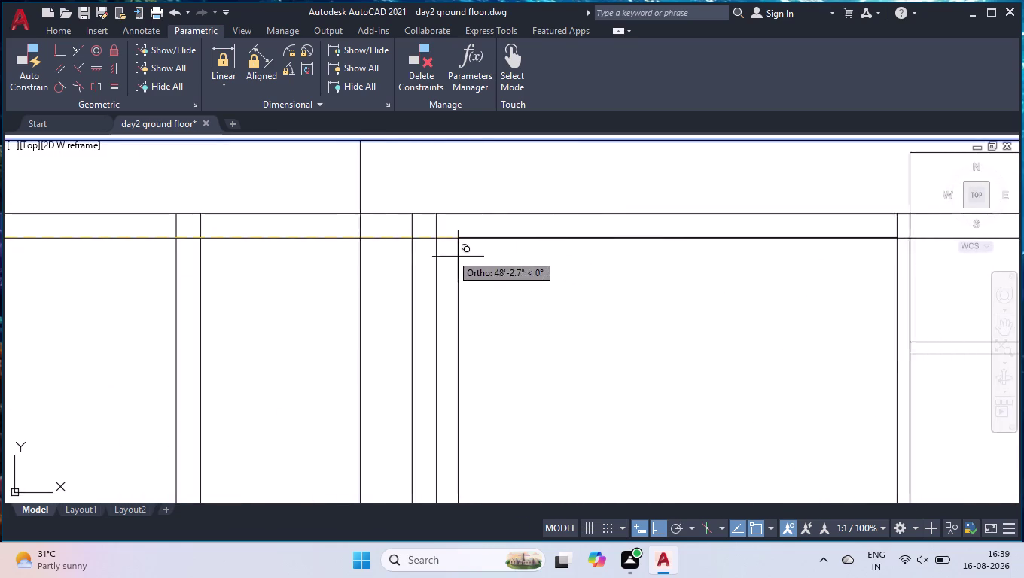
click(437, 242)
scroll(down, 3)
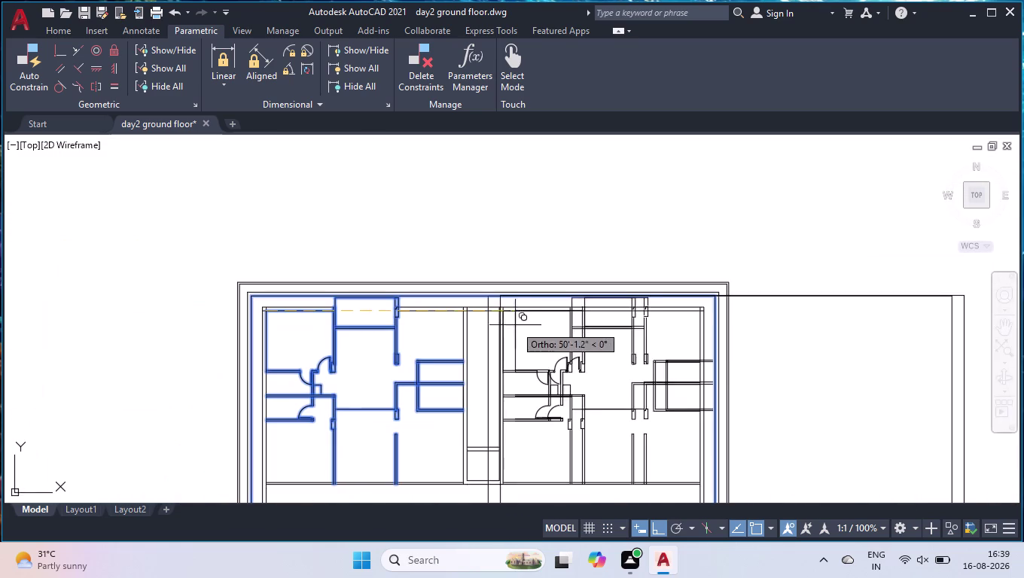
key(space)
scroll(down, 3)
Delete the extra rectangle outside the building.
click(848, 273)
click(837, 295)
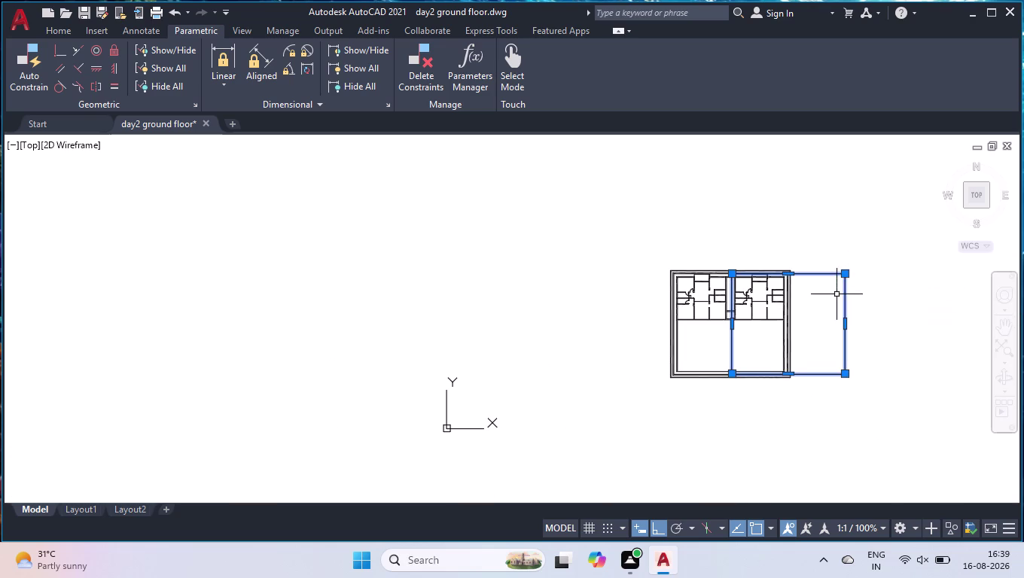
key(Delete)
Fence-trim the stray wall lines in the copied layout.
scroll(up, 3)
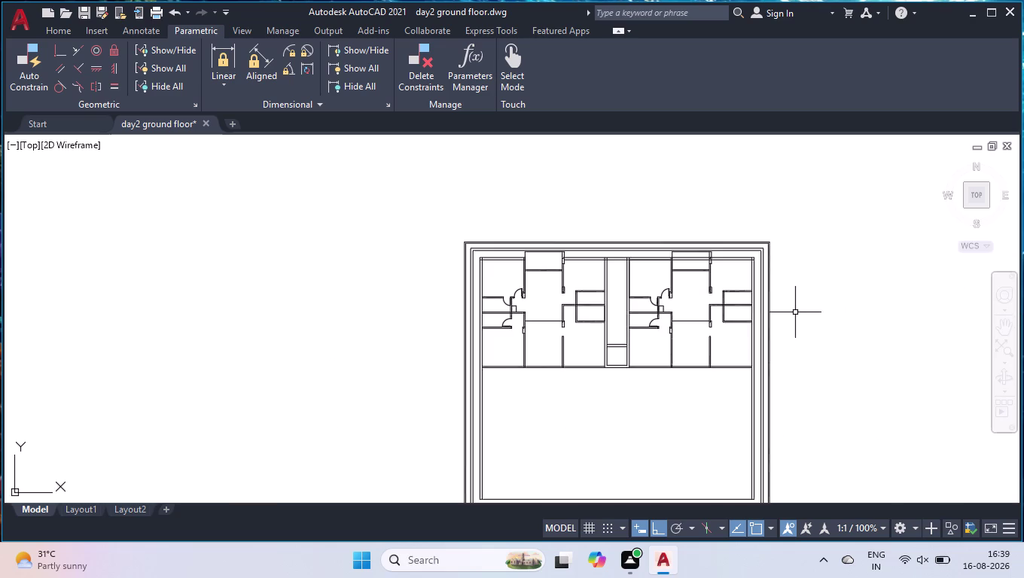
scroll(up, 3)
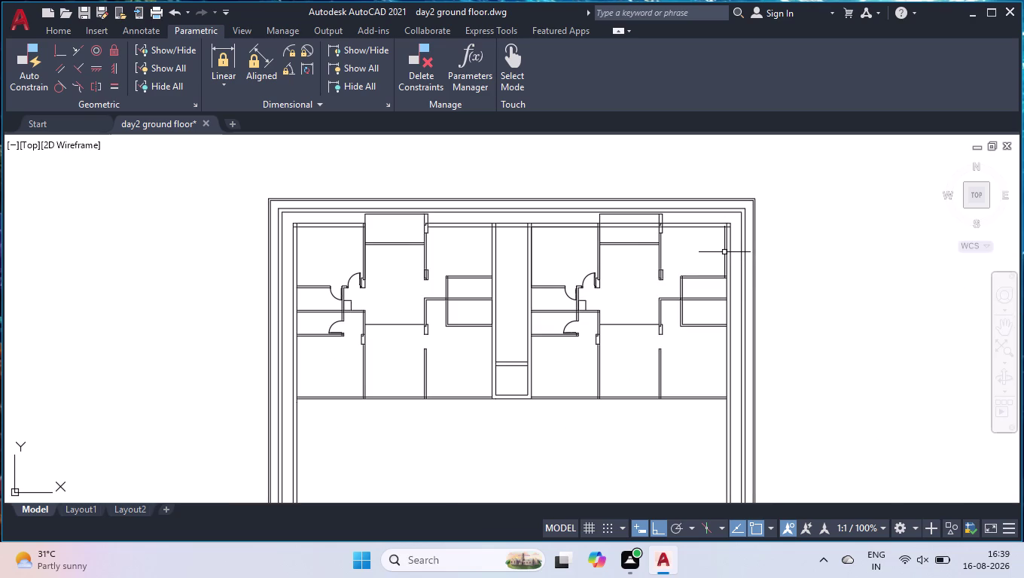
text(tr)
key(Return)
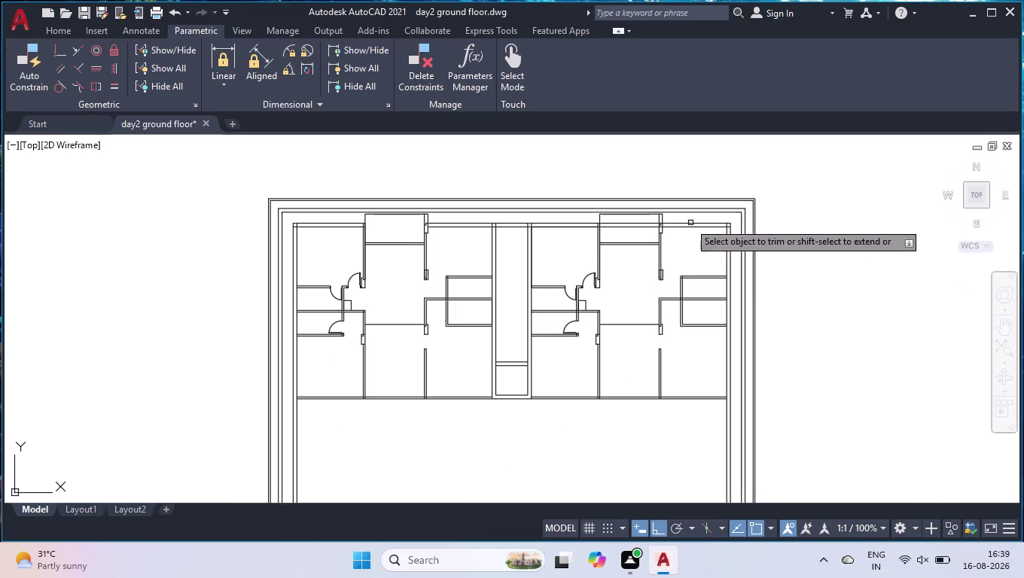
scroll(up, 3)
scroll(down, 3)
scroll(up, 3)
click(644, 189)
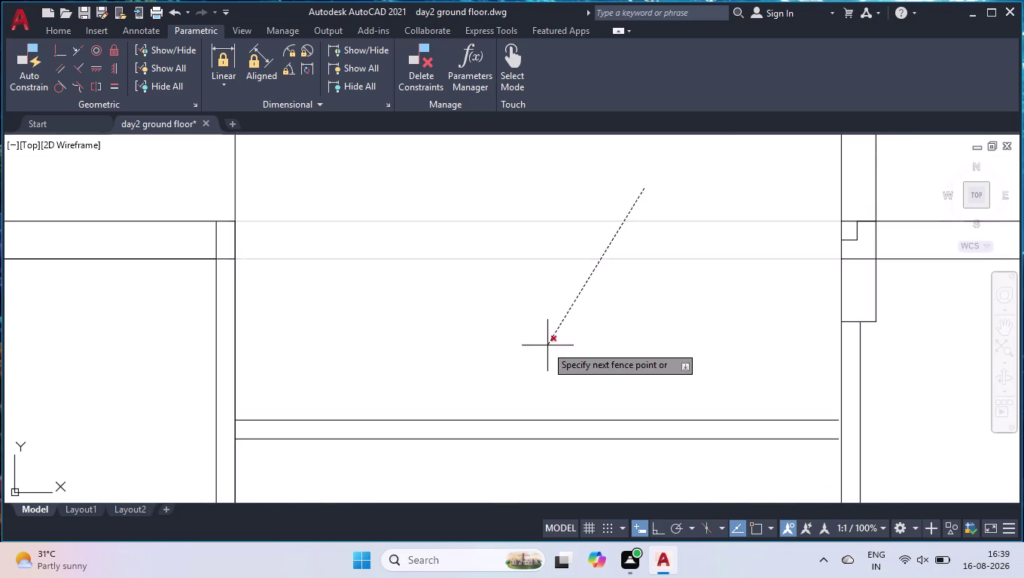
click(545, 346)
key(space)
scroll(down, 3)
scroll(down, 3)
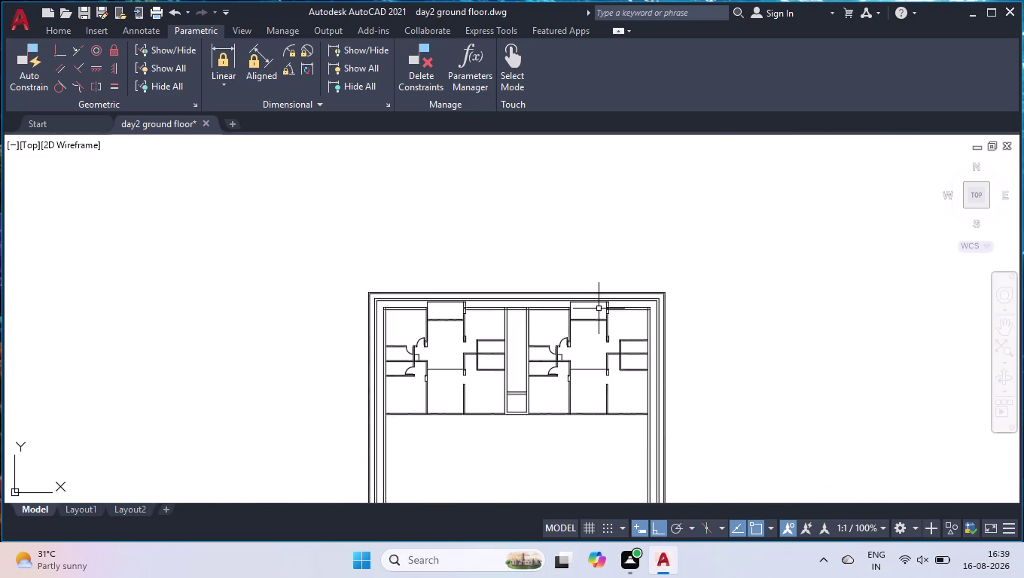
scroll(up, 3)
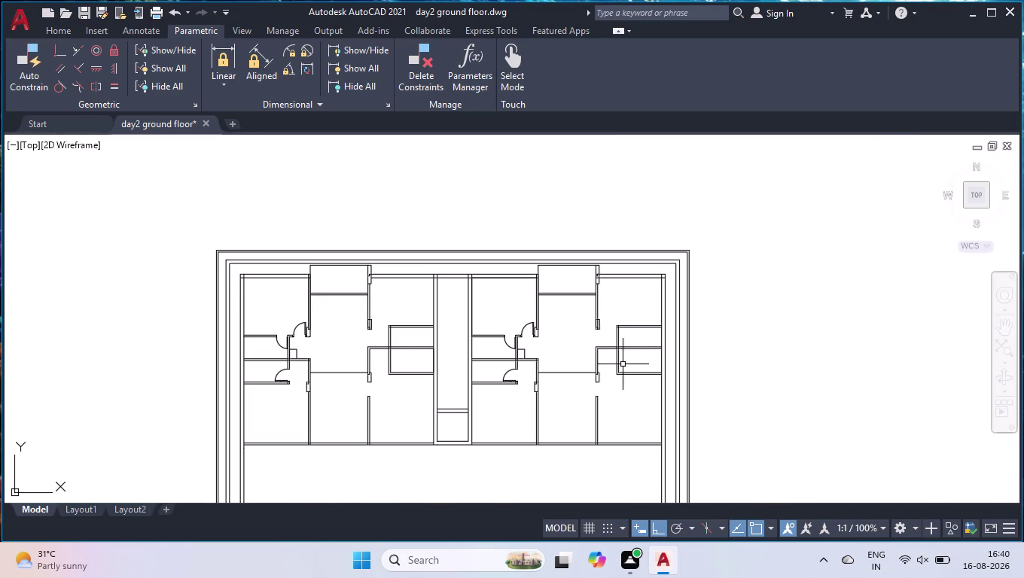
scroll(up, 3)
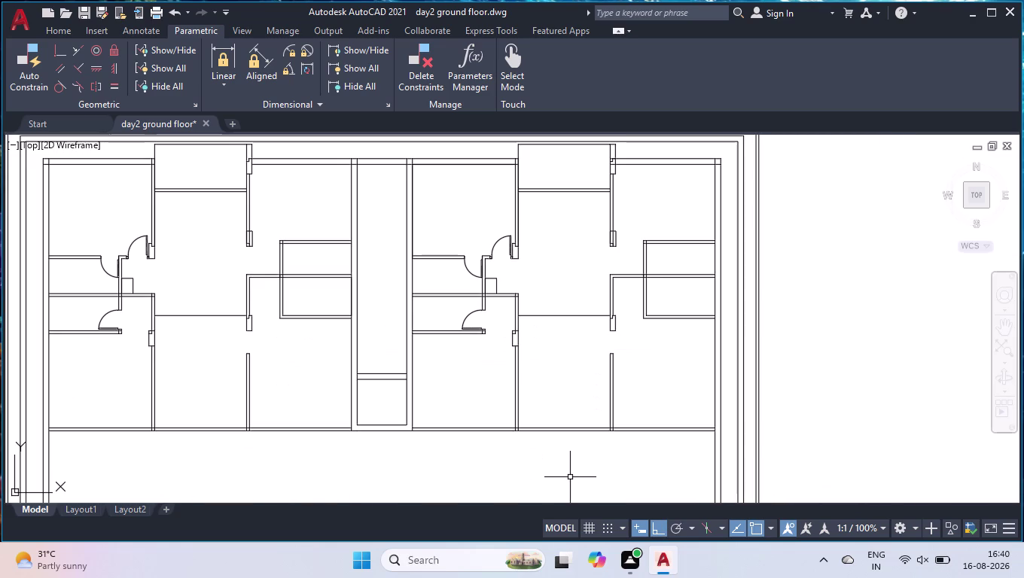
Delete the horizontal divider wall of the central room in both layouts.
click(216, 299)
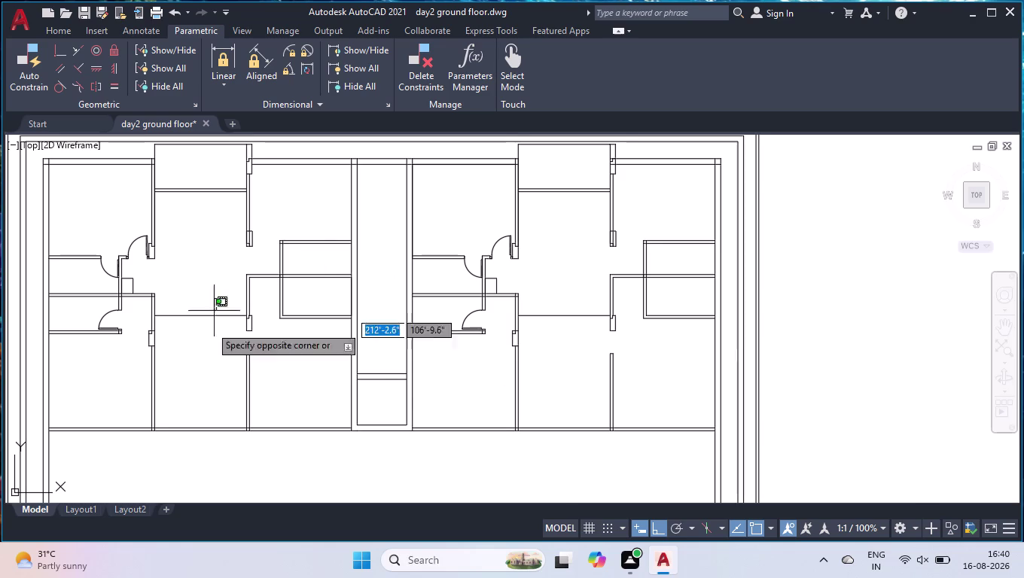
click(200, 363)
click(569, 298)
click(554, 347)
key(Delete)
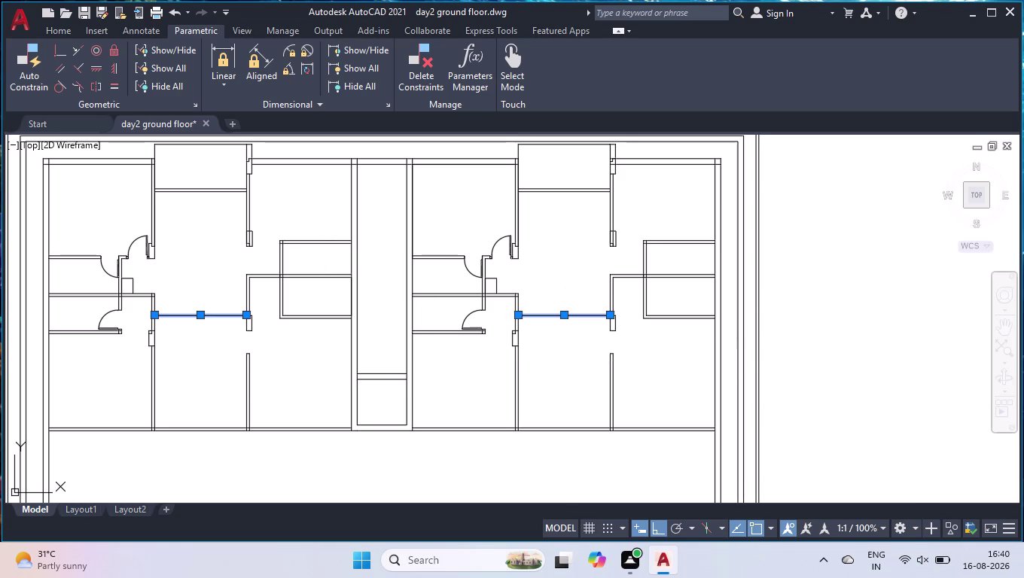
scroll(down, 3)
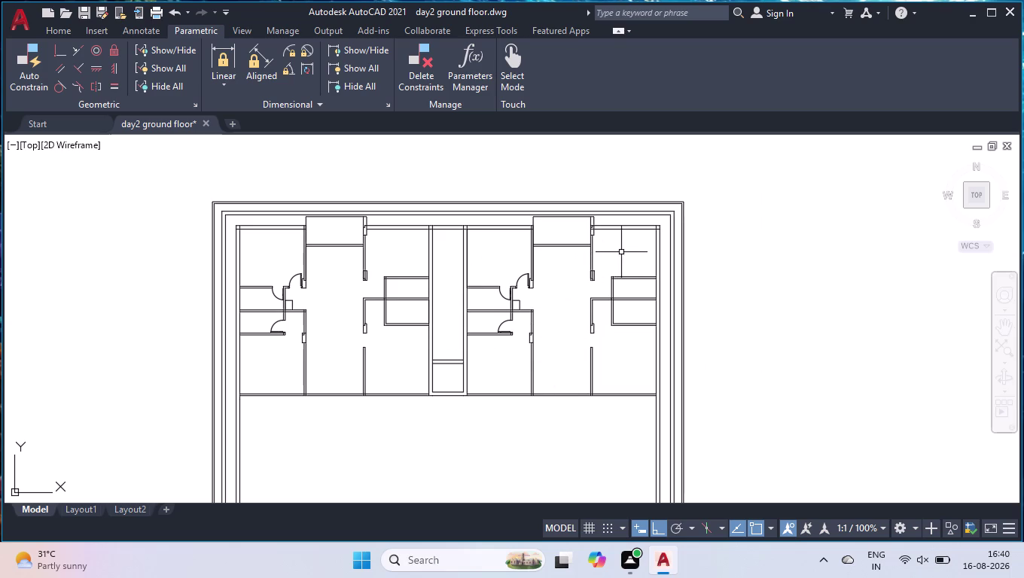
scroll(up, 3)
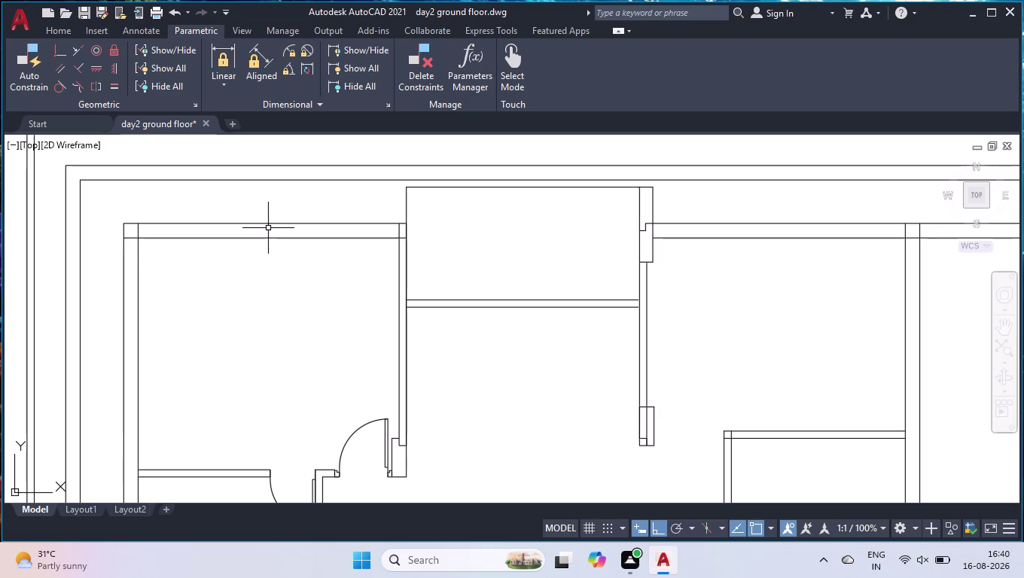
scroll(down, 3)
scroll(down, 3)
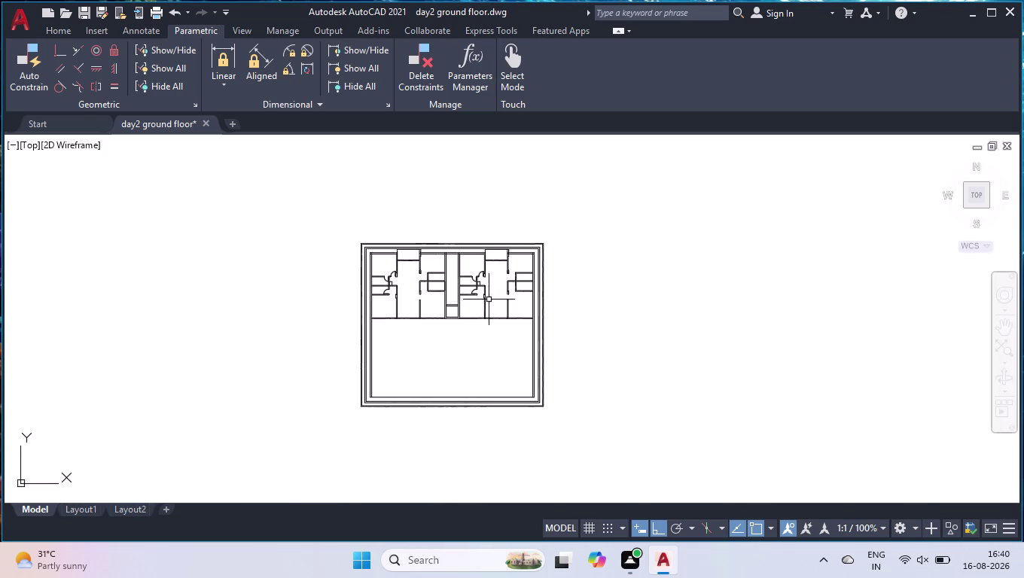
Run U eight times to remove the copied room layout from the right upper block.
scroll(up, 3)
key(u)
key(Return)
key(u)
key(Return)
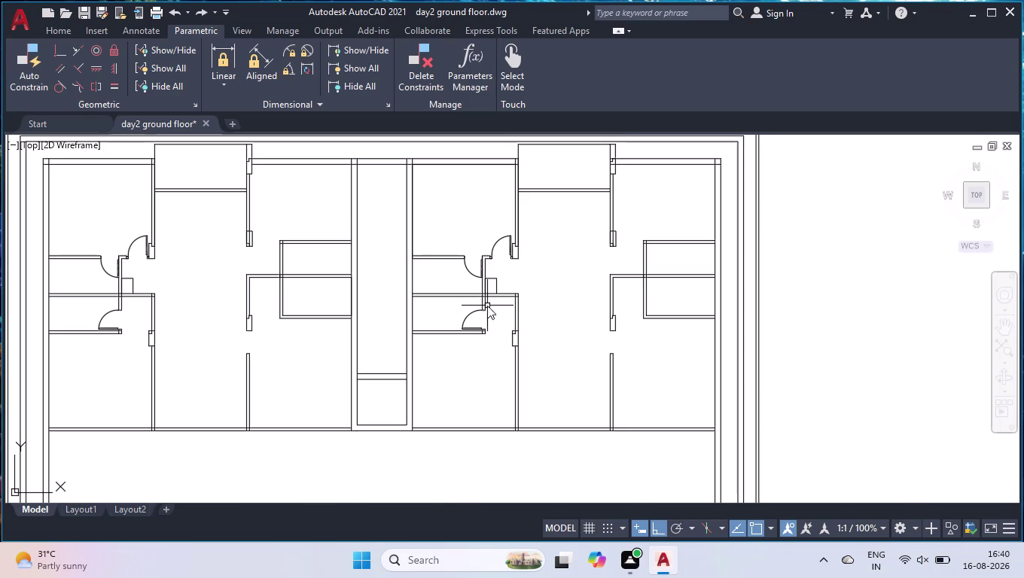
key(u)
key(Return)
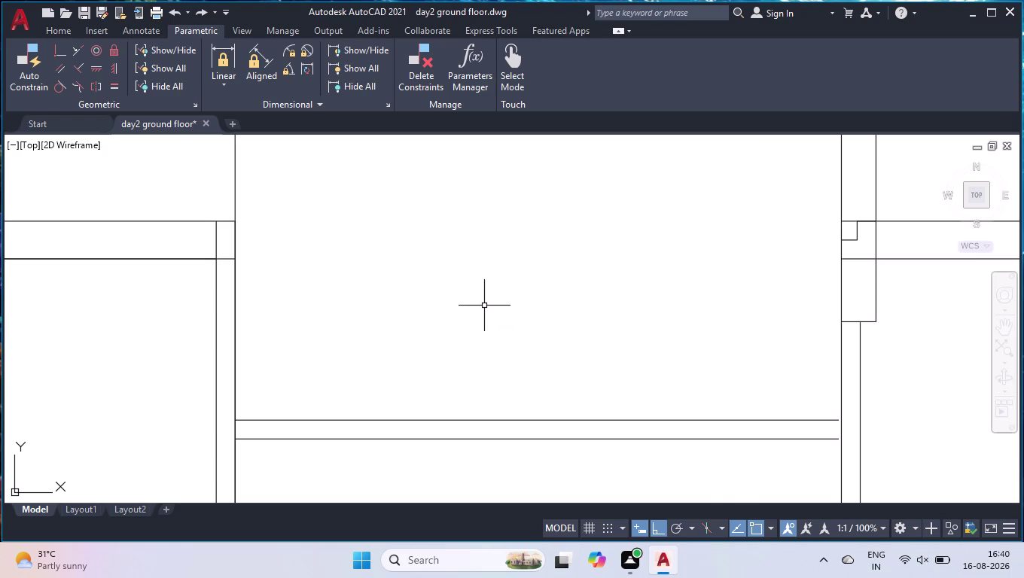
key(u)
key(Return)
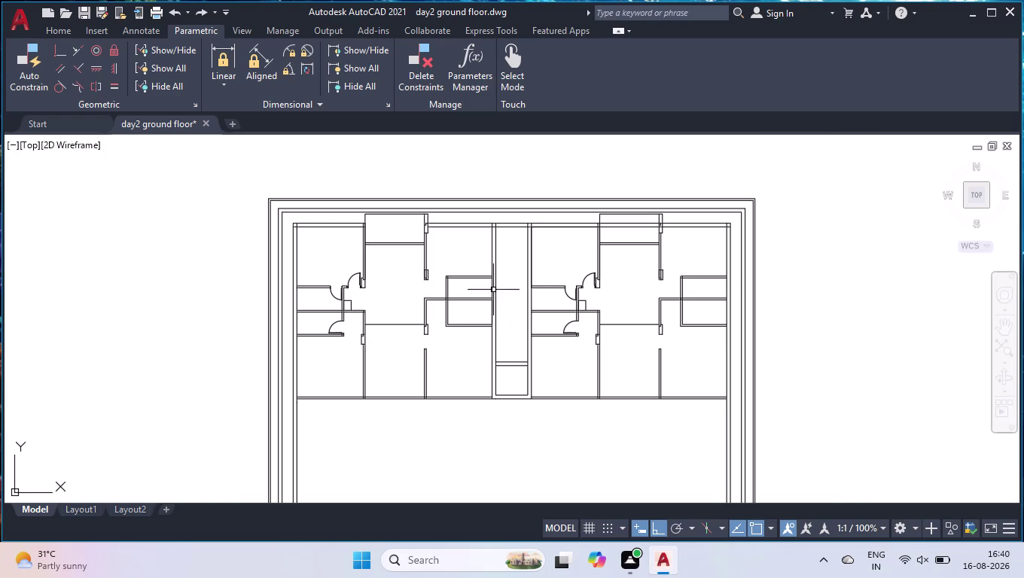
key(u)
key(Return)
key(u)
key(Return)
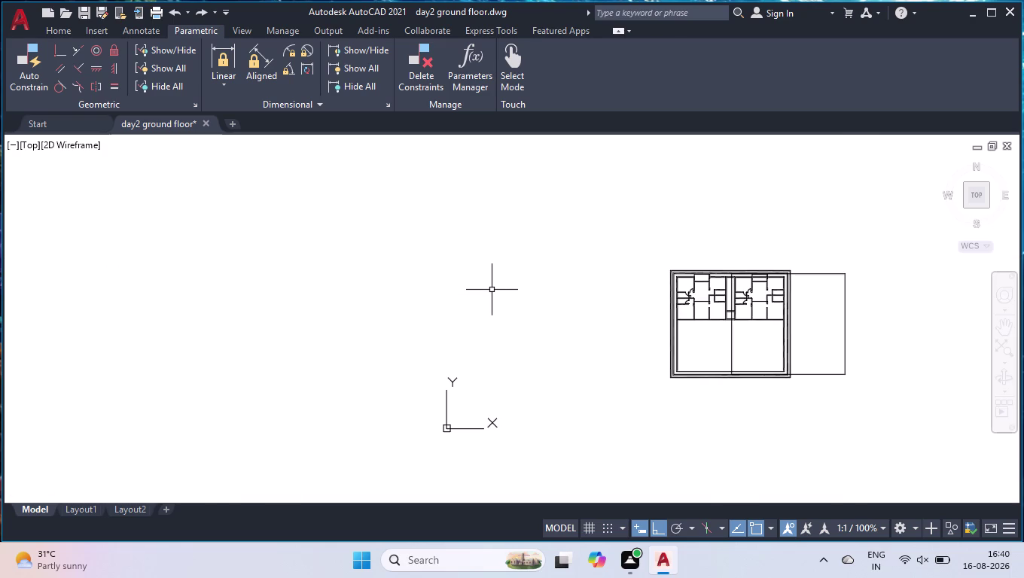
key(u)
key(Return)
key(u)
key(Return)
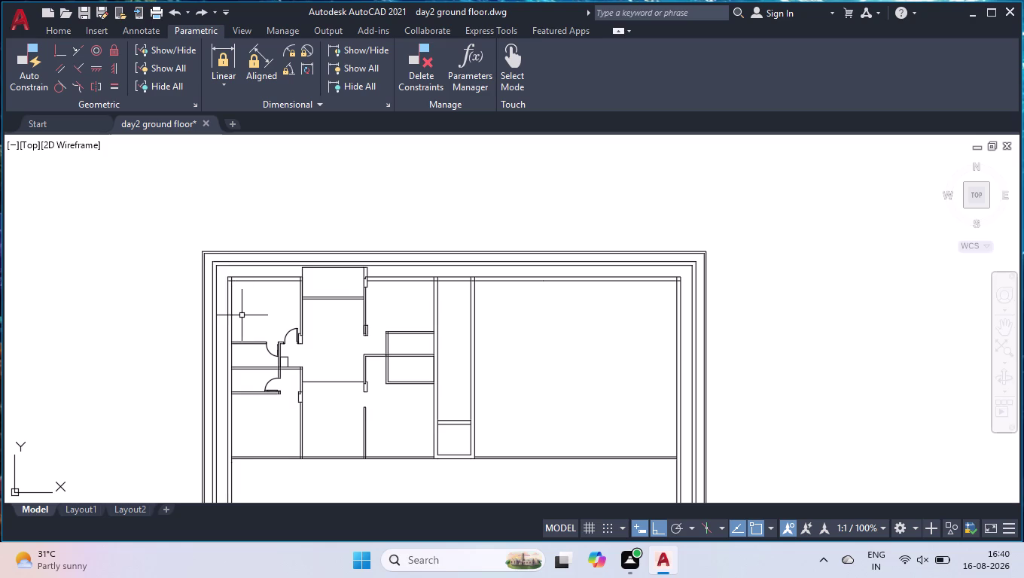
Switch to the Start tab and back to the day2 ground floor drawing.
scroll(down, 3)
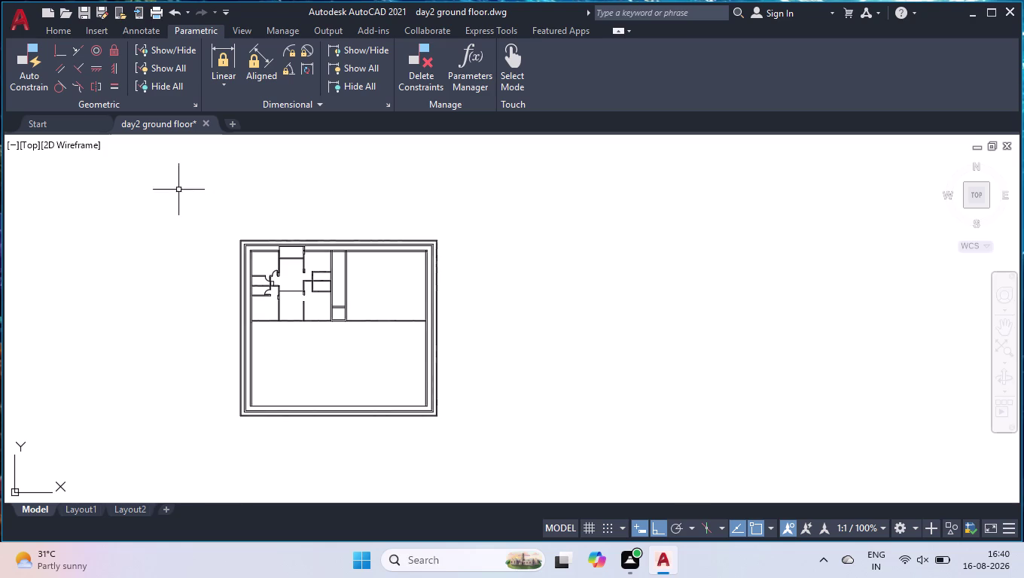
scroll(up, 3)
click(32, 124)
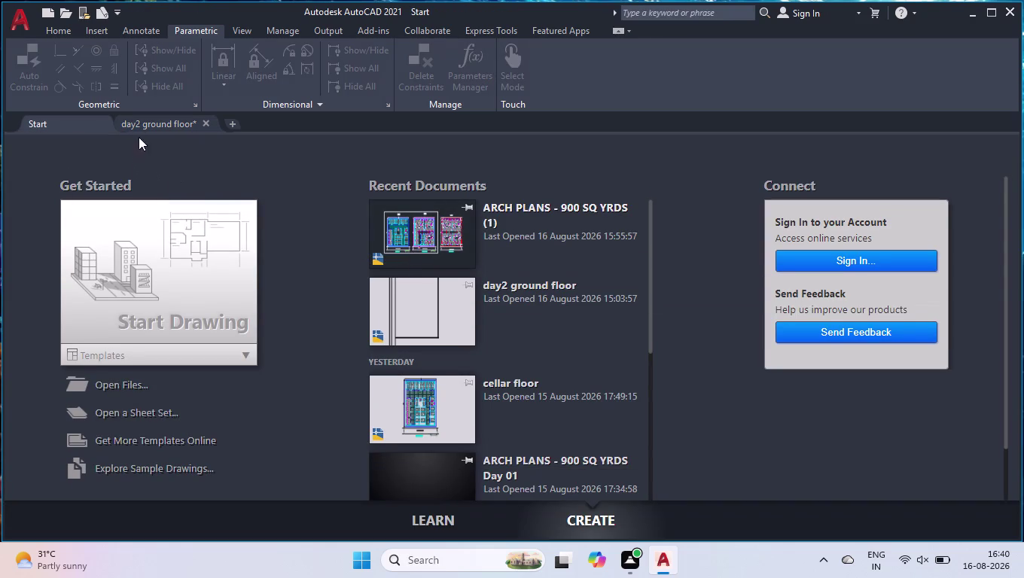
click(153, 120)
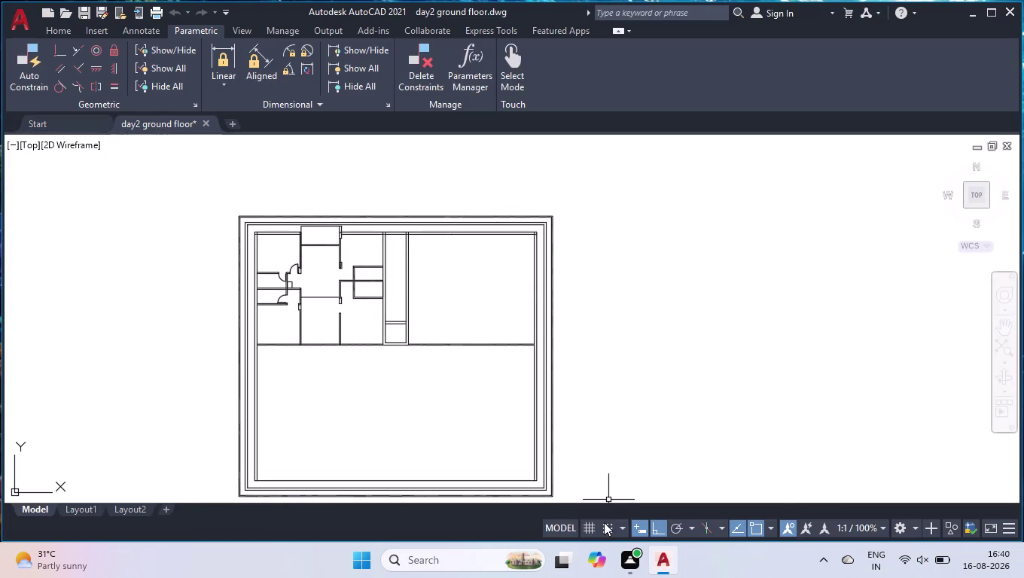